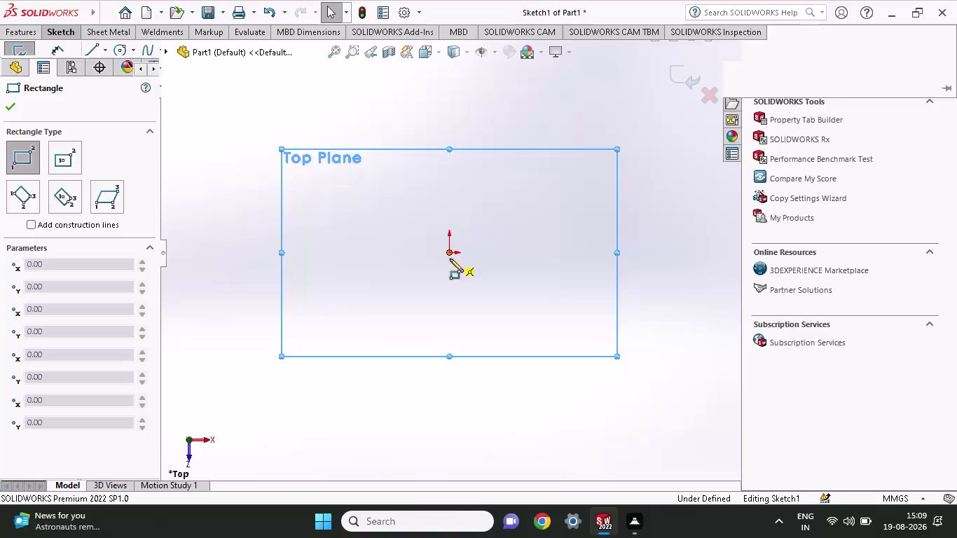
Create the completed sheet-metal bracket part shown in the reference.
Replace the stray corner rectangle with a tall center rectangle on the origin.
click(450, 254)
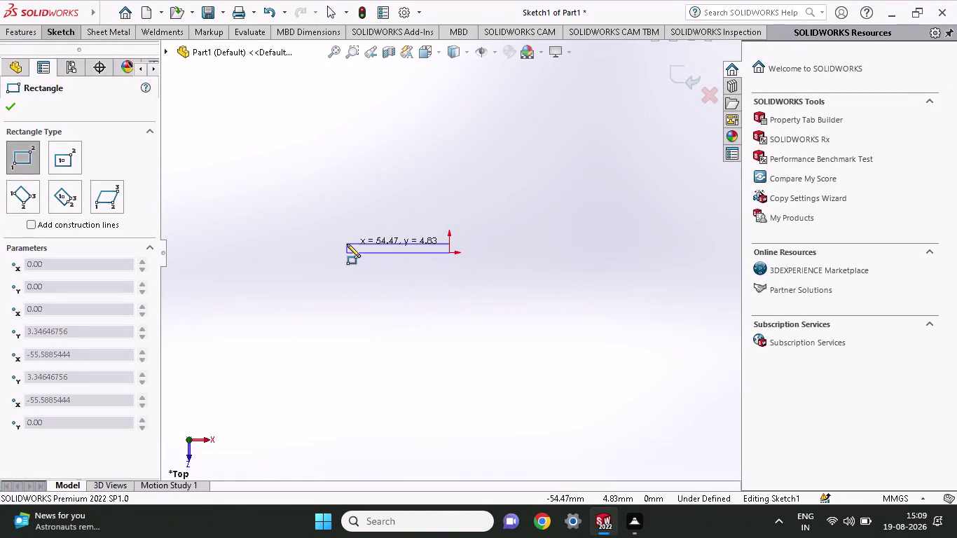
key(Escape)
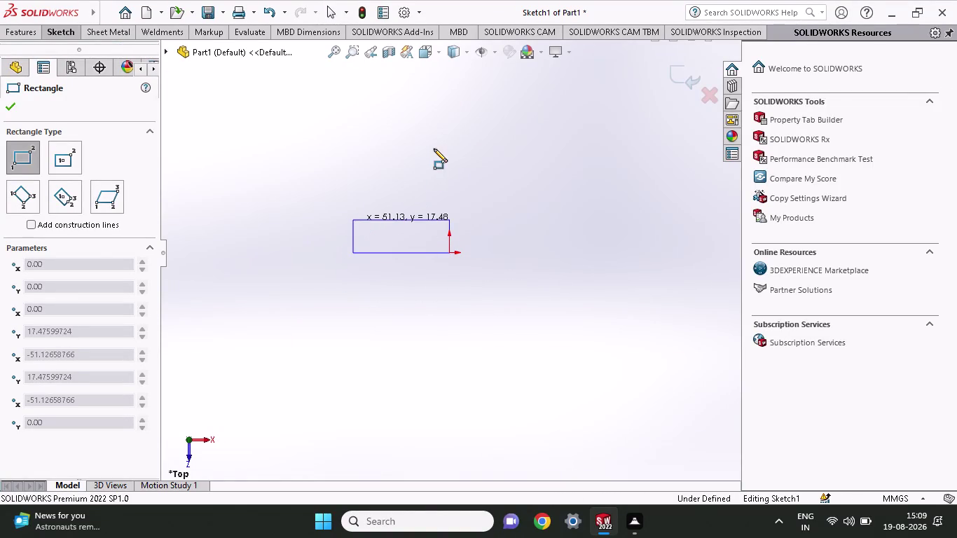
click(67, 34)
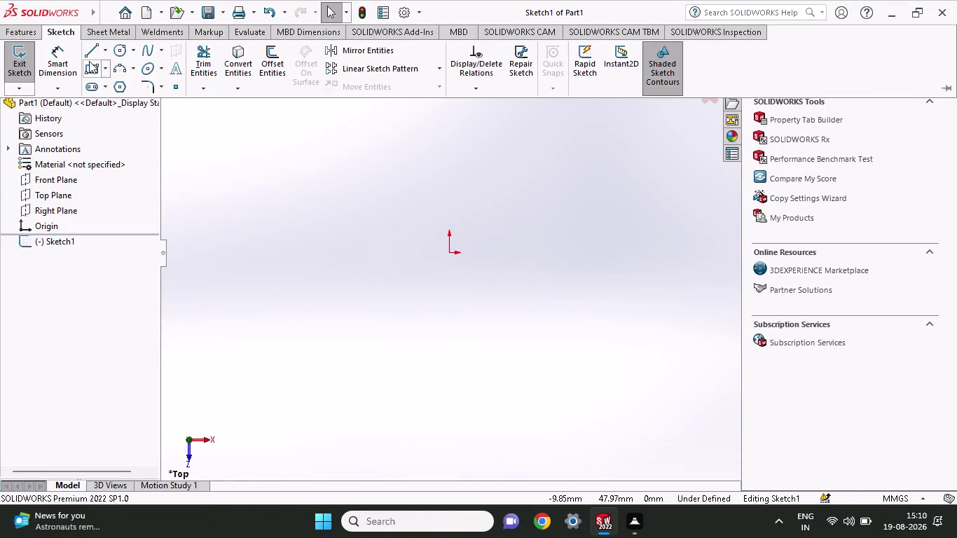
click(104, 74)
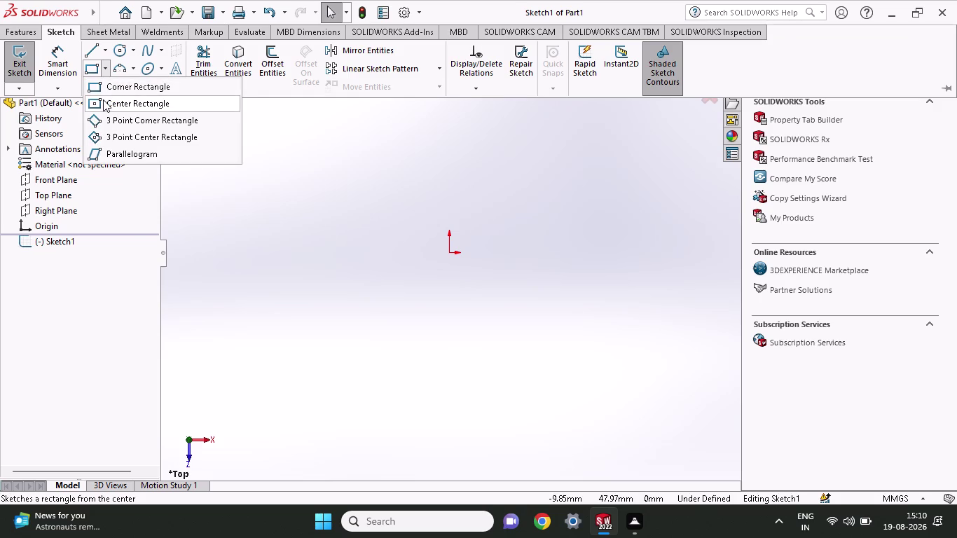
click(103, 100)
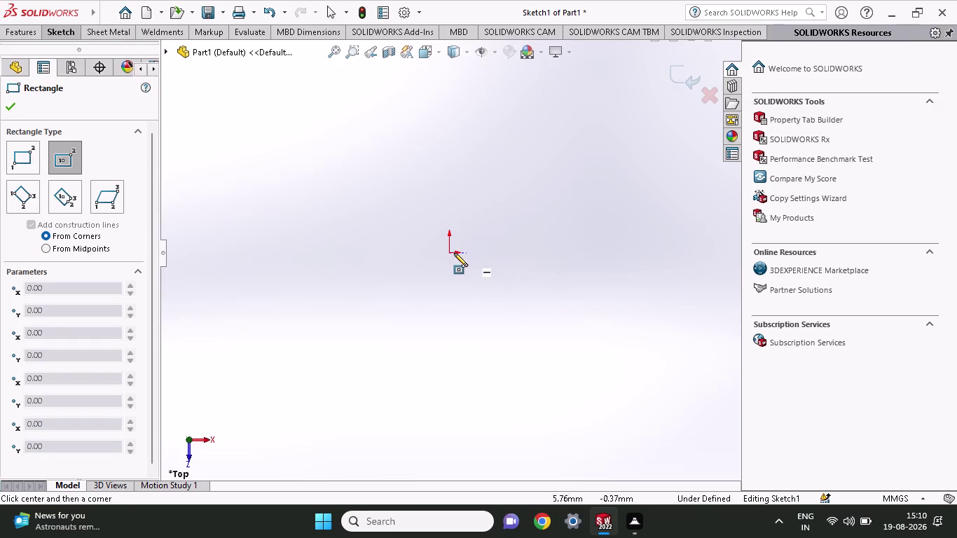
click(449, 252)
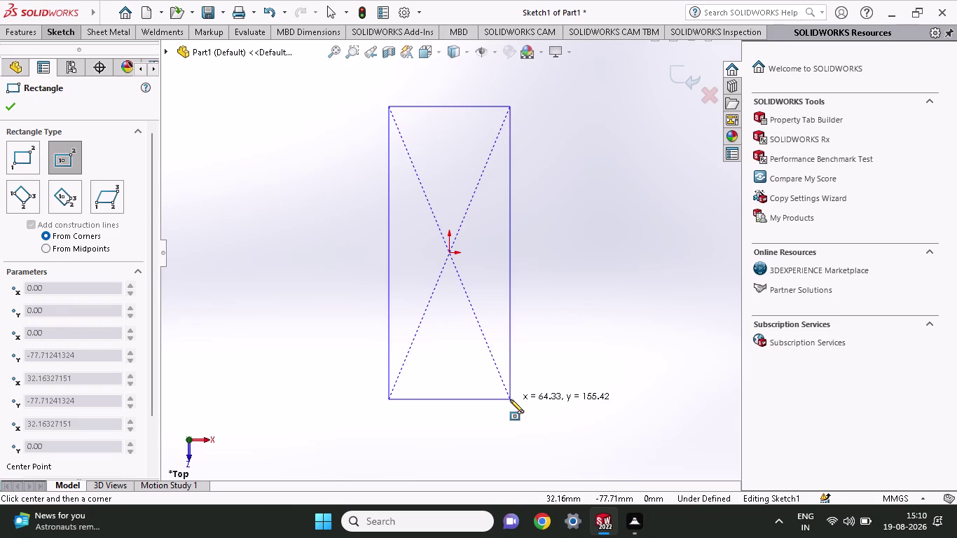
click(510, 399)
click(65, 35)
click(58, 77)
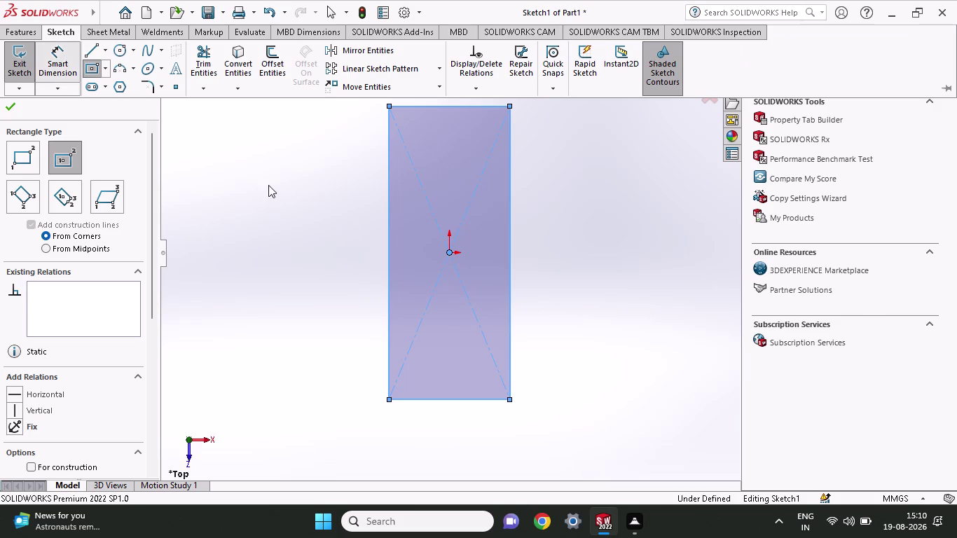
click(454, 396)
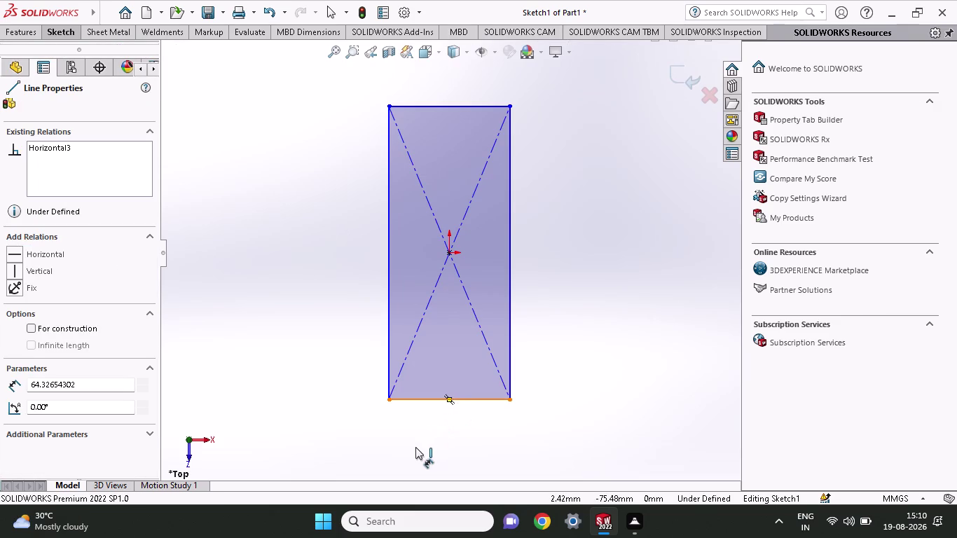
Dimension the rectangle's bottom edge to a 10.20 mm width.
click(326, 441)
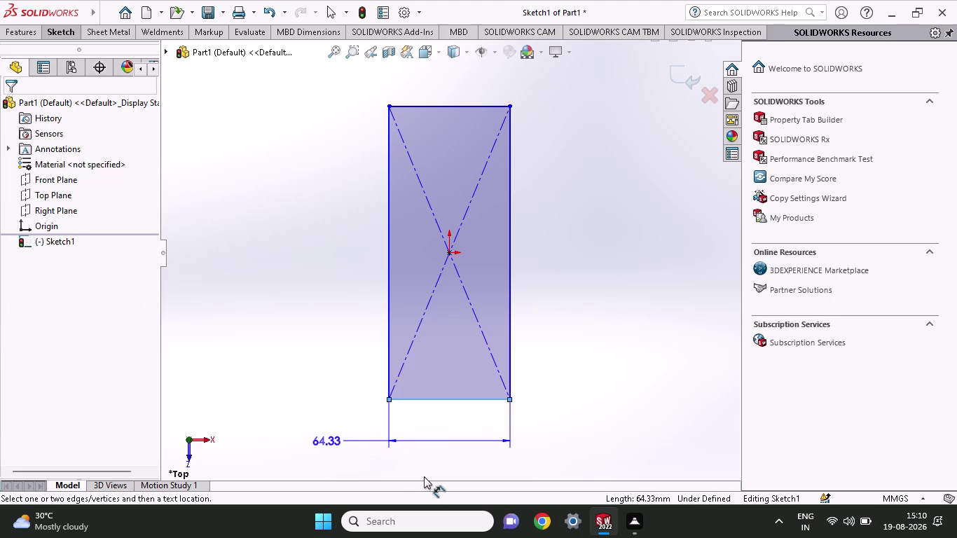
text(10)
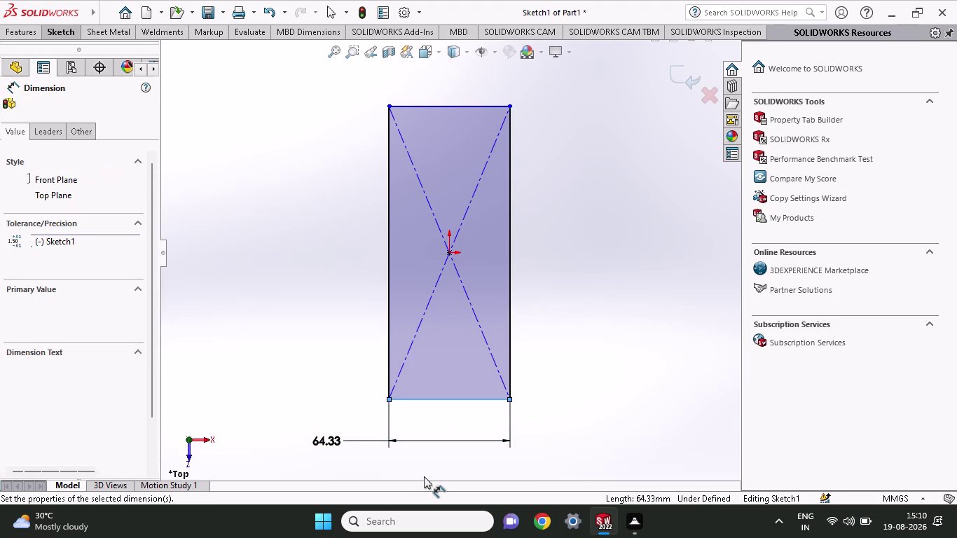
text(.)
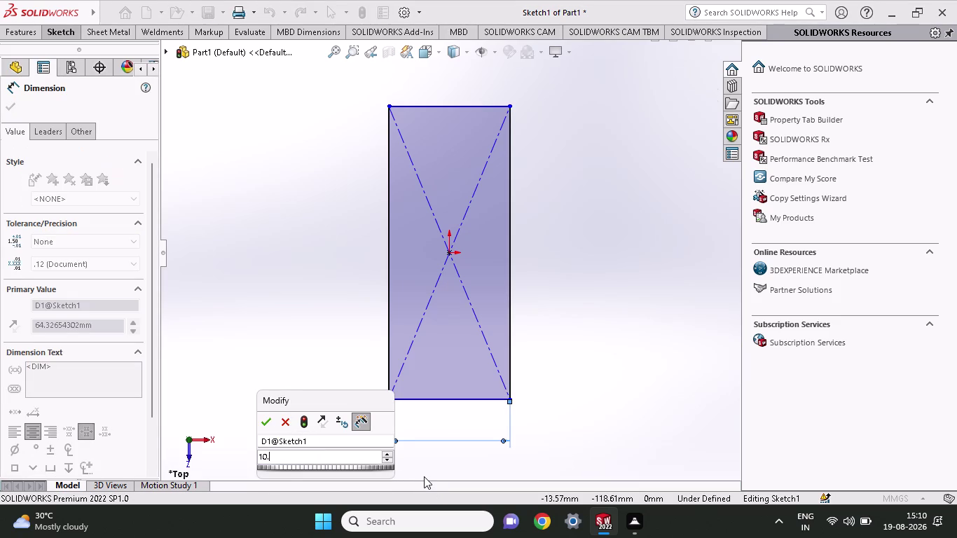
text(20)
key(Return)
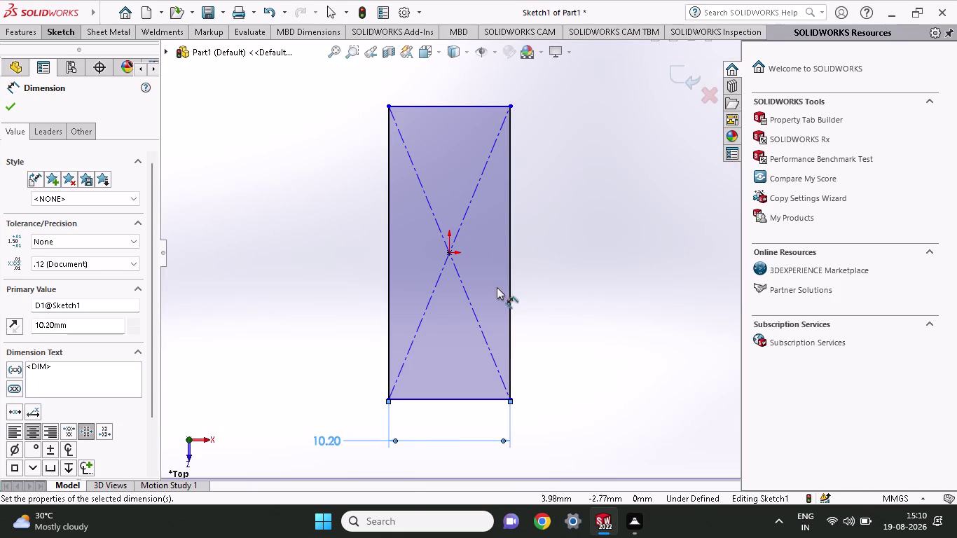
Dimension the right edge height as 3.35+21.65+1.92, giving 26.92 mm.
click(512, 288)
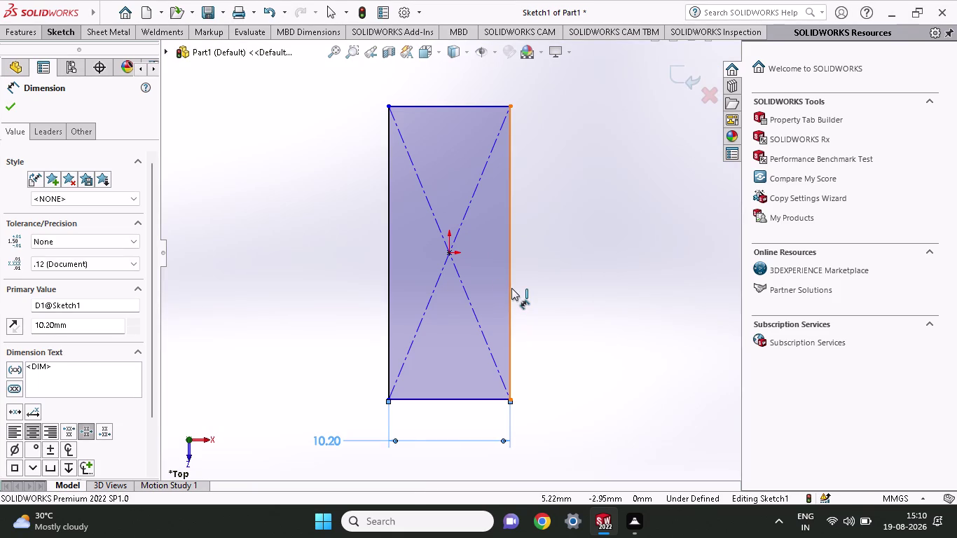
click(631, 299)
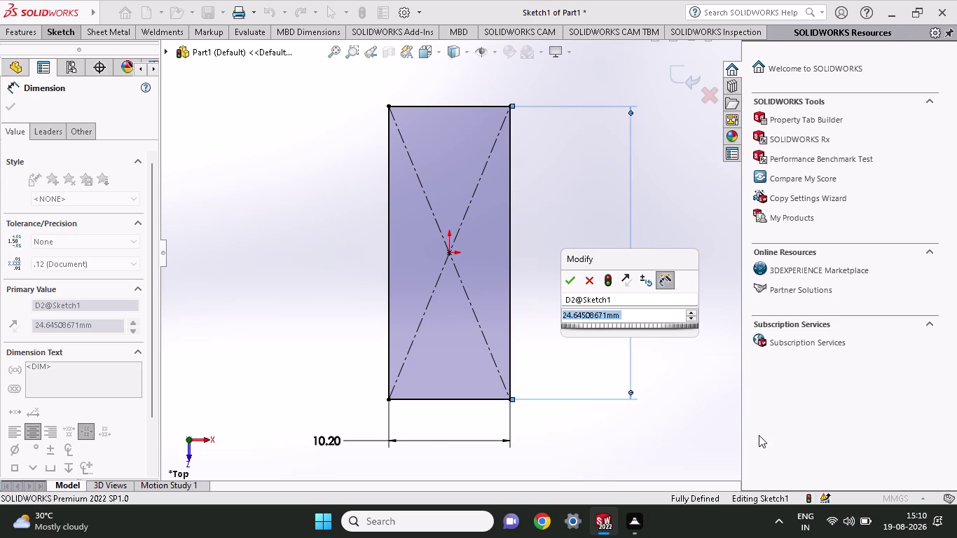
text(3.300)
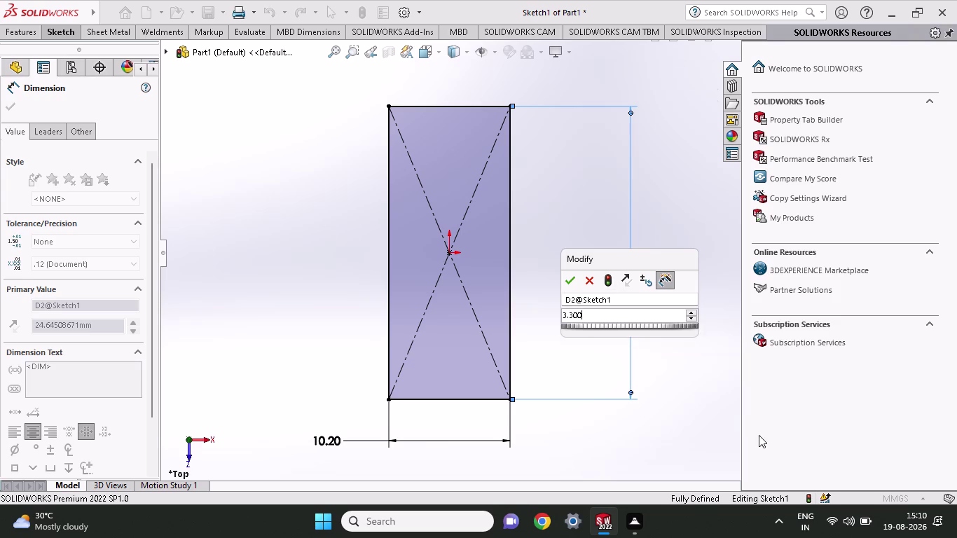
key(BackSpace)
key(BackSpace)
text(5)
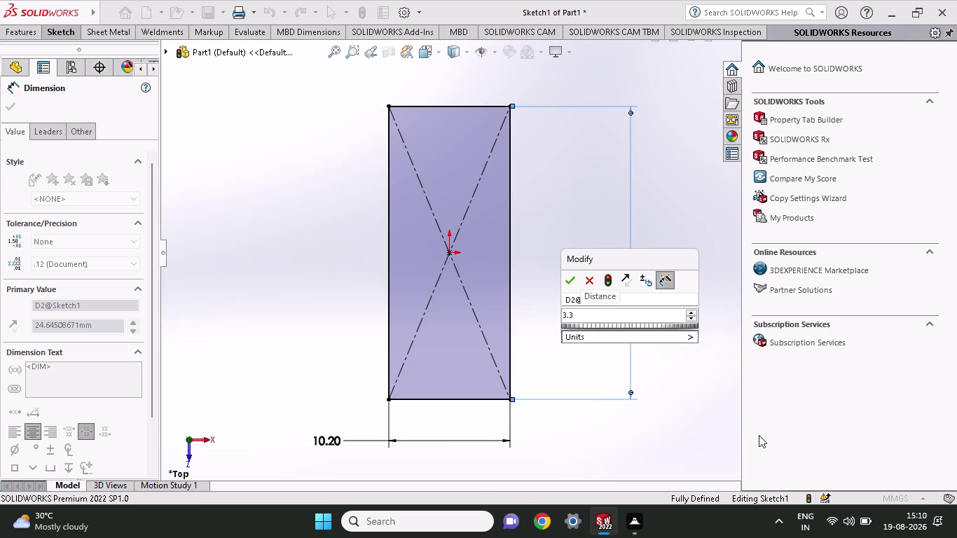
text(+)
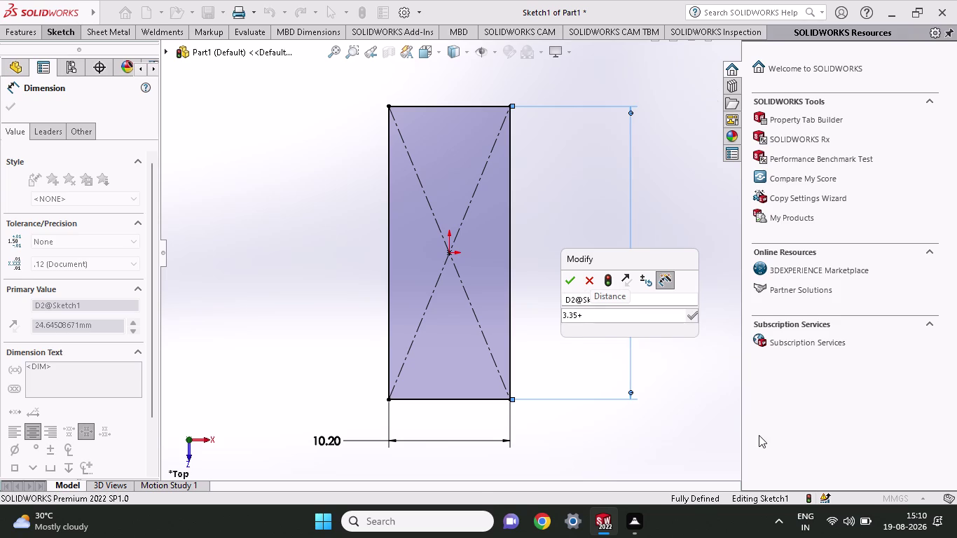
text(21.6)
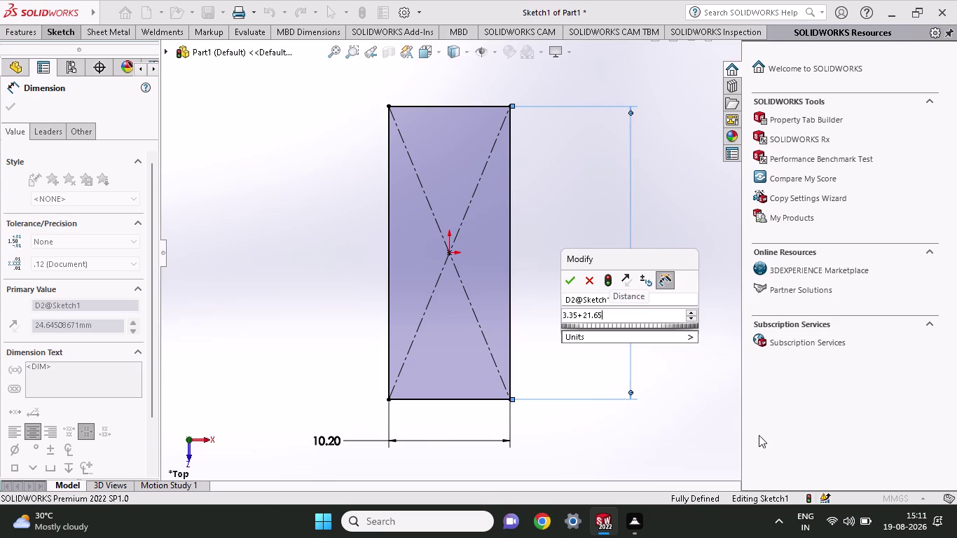
key(plus)
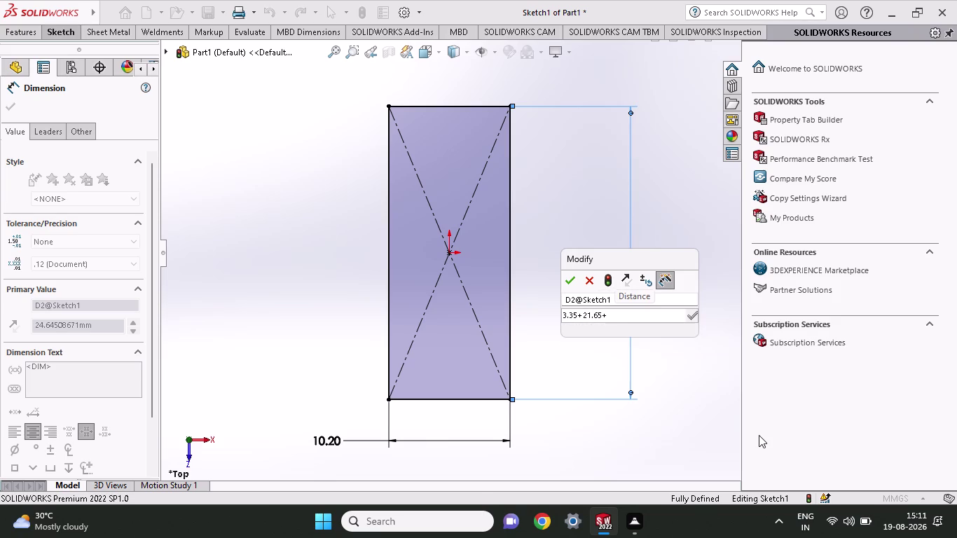
text(1.92)
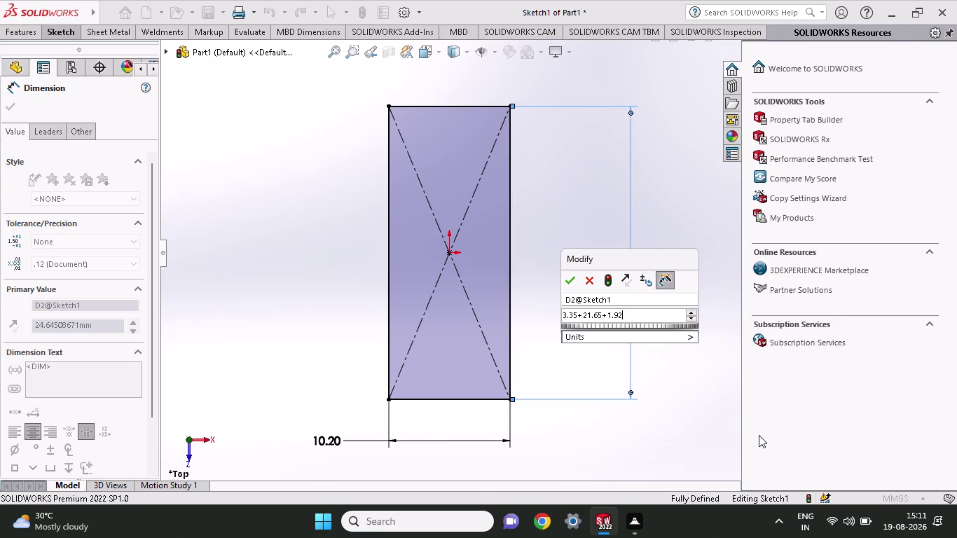
key(Return)
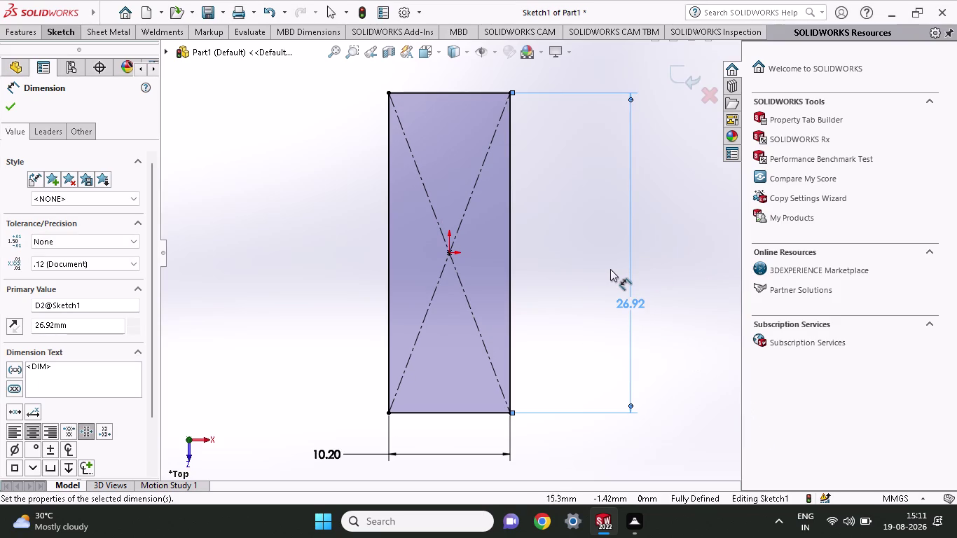
scroll(up, 3)
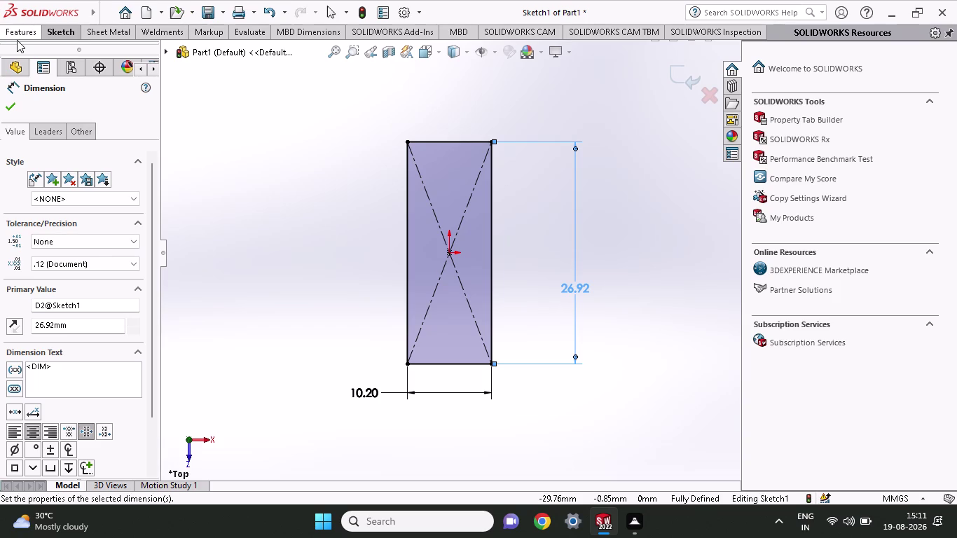
click(16, 31)
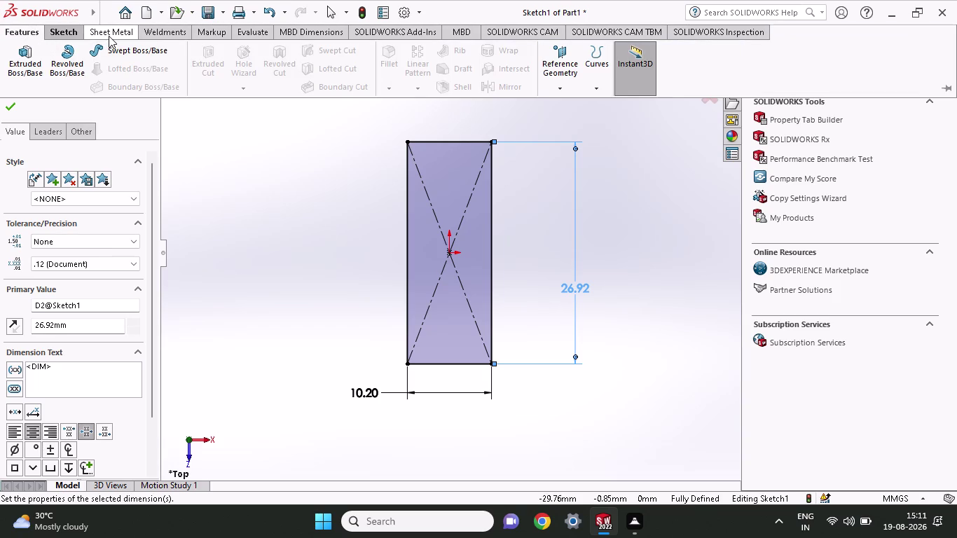
Create a 0.90 mm thick base flange plate from the rectangle sketch.
click(108, 36)
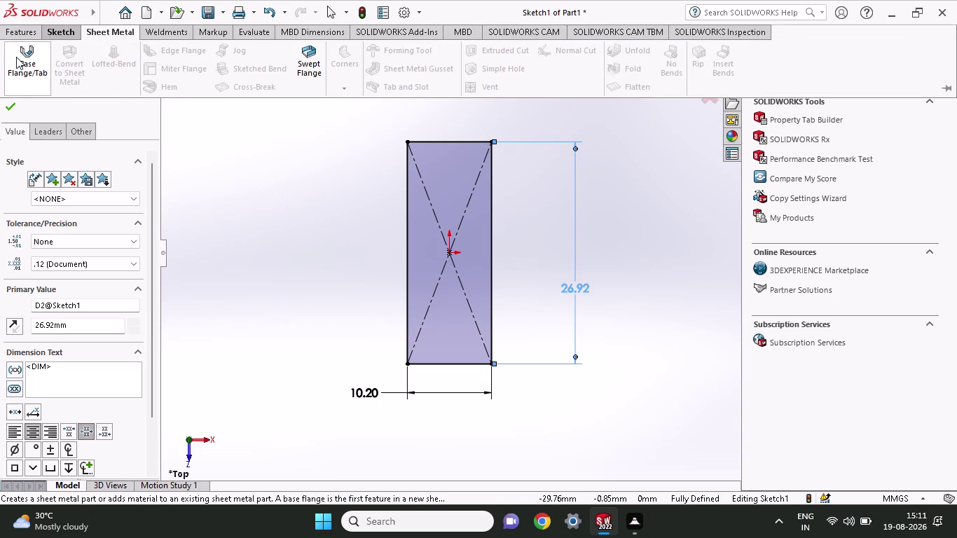
click(16, 56)
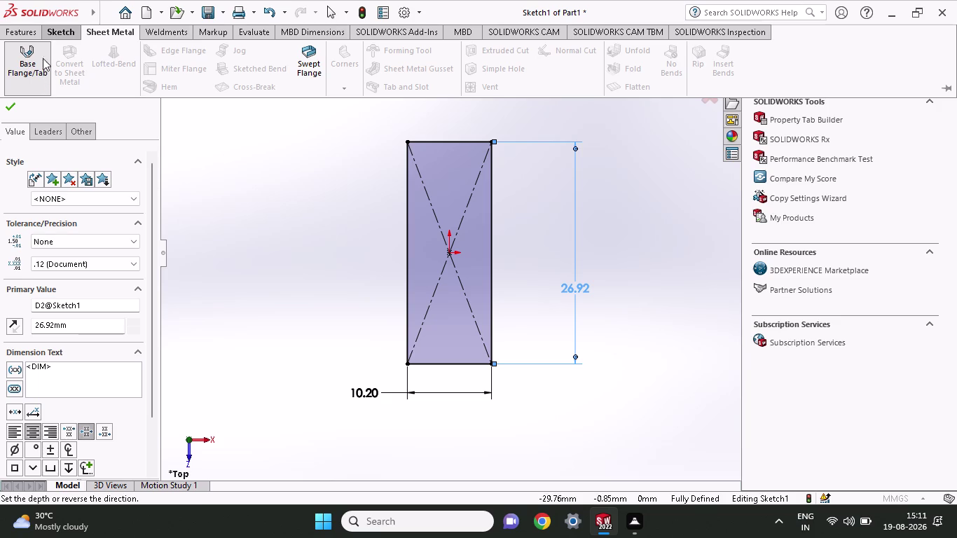
click(29, 54)
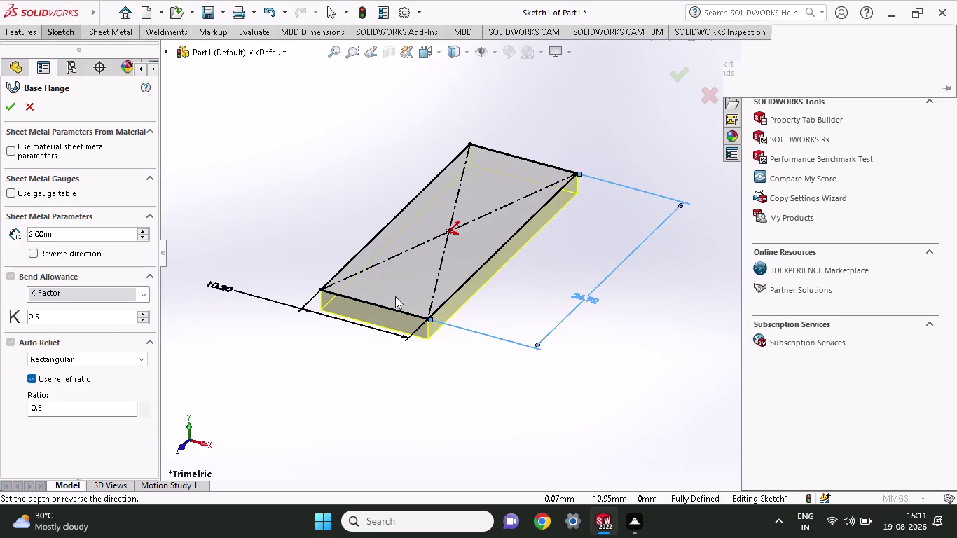
drag(78, 234, 19, 246)
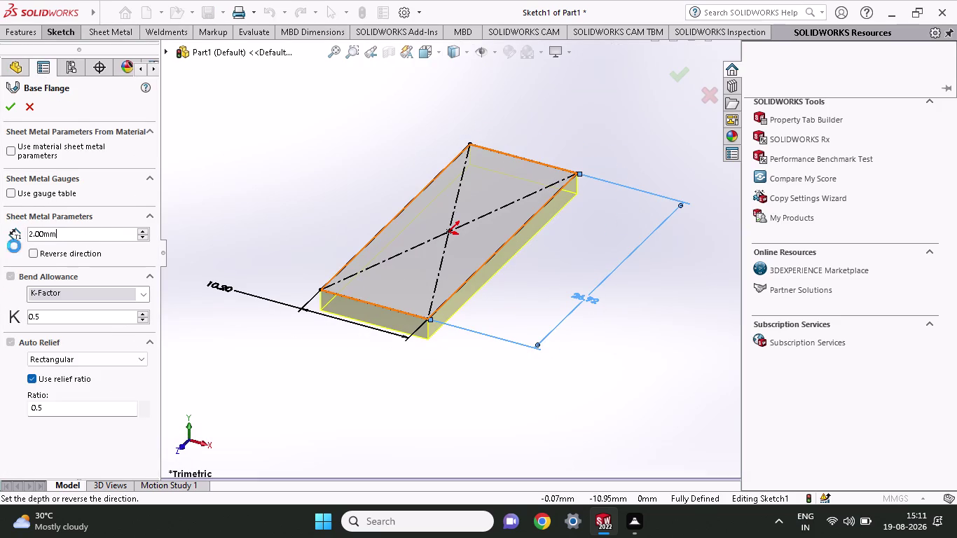
drag(19, 246, 0, 244)
text(0.)
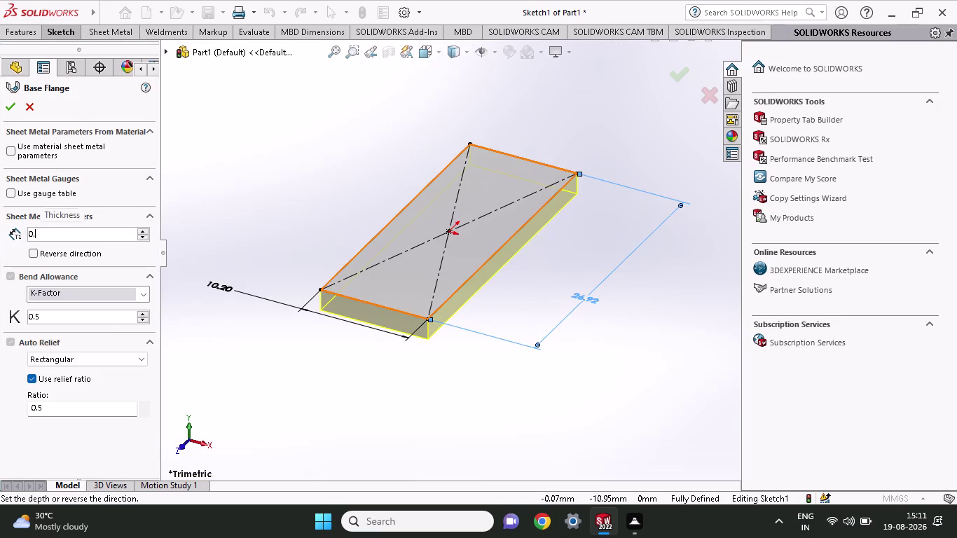
text(90)
key(Return)
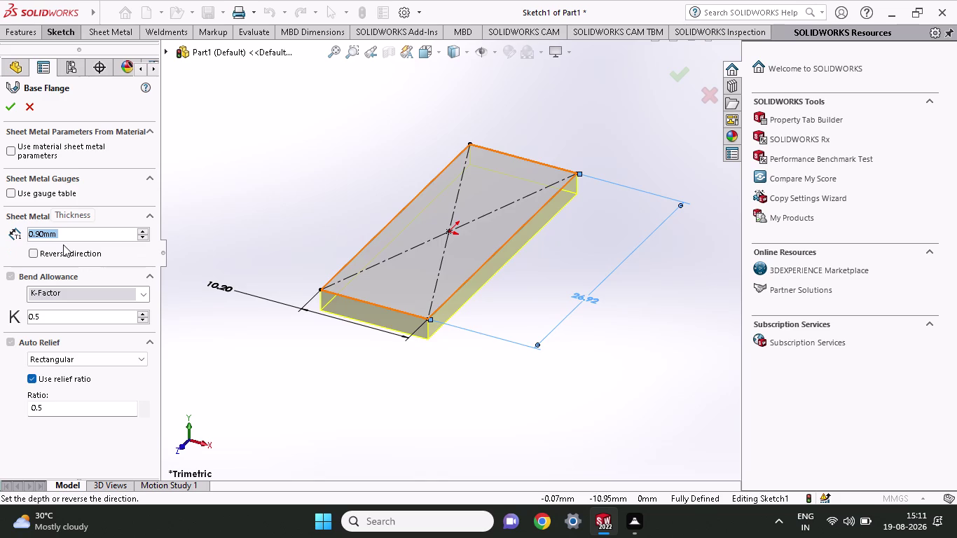
click(4, 99)
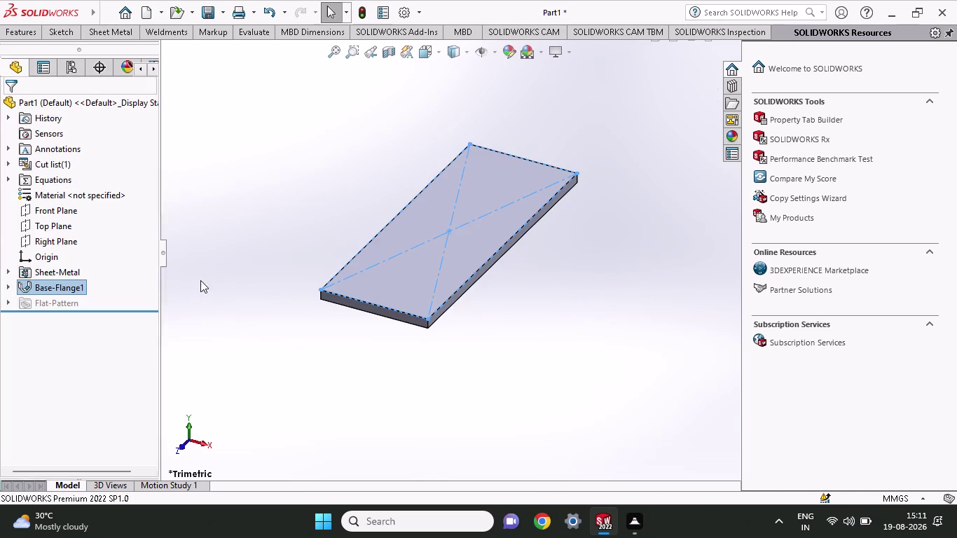
click(93, 35)
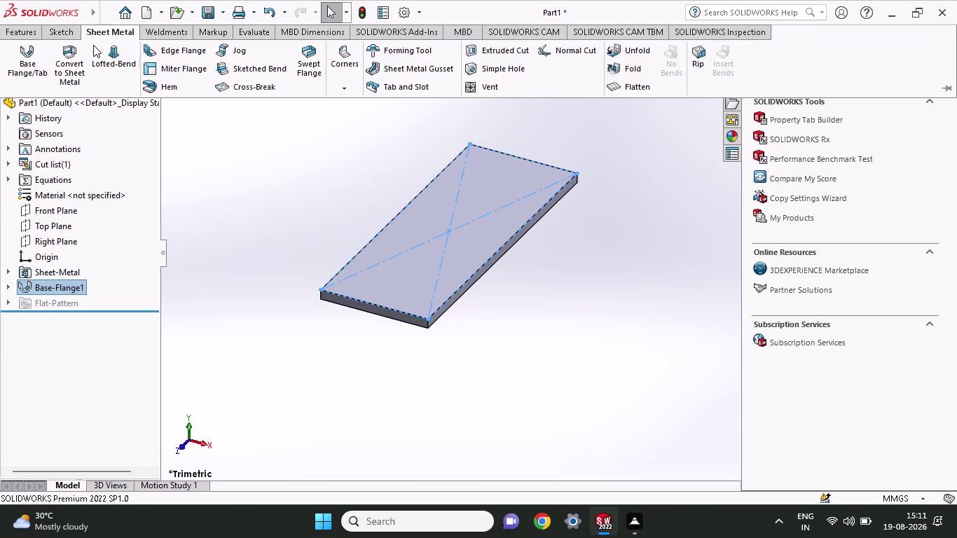
Start an edge flange on the plate's short end edge.
click(143, 52)
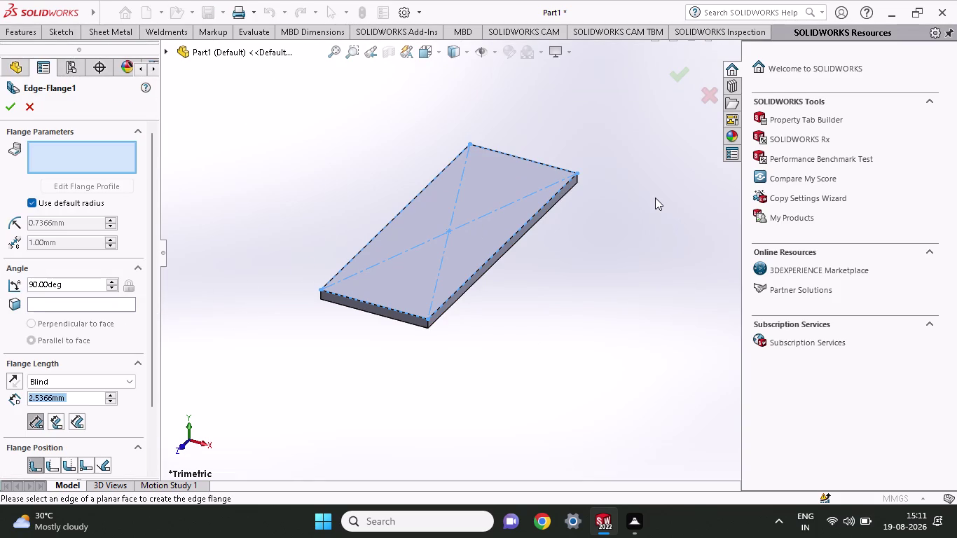
middle_drag(649, 189, 497, 284)
scroll(up, 3)
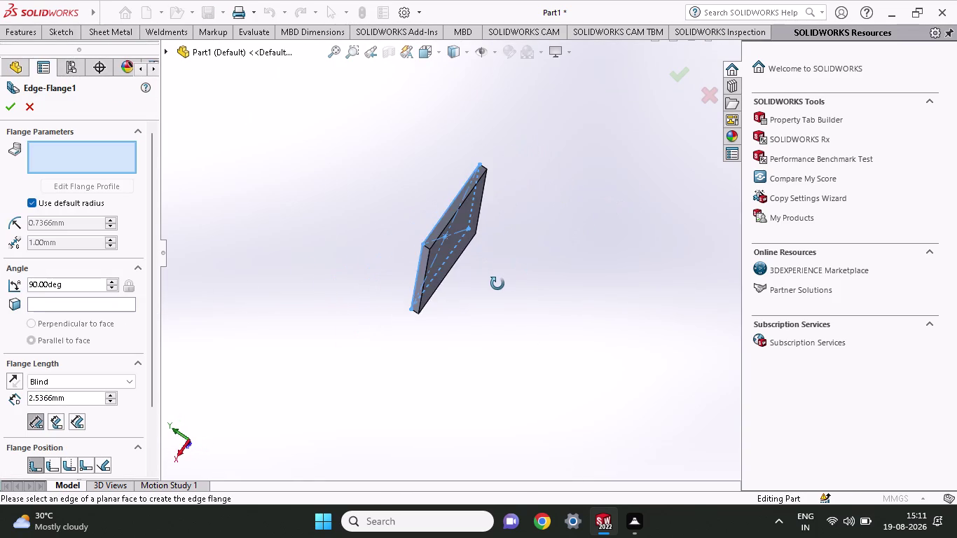
middle_drag(497, 284, 523, 309)
click(496, 250)
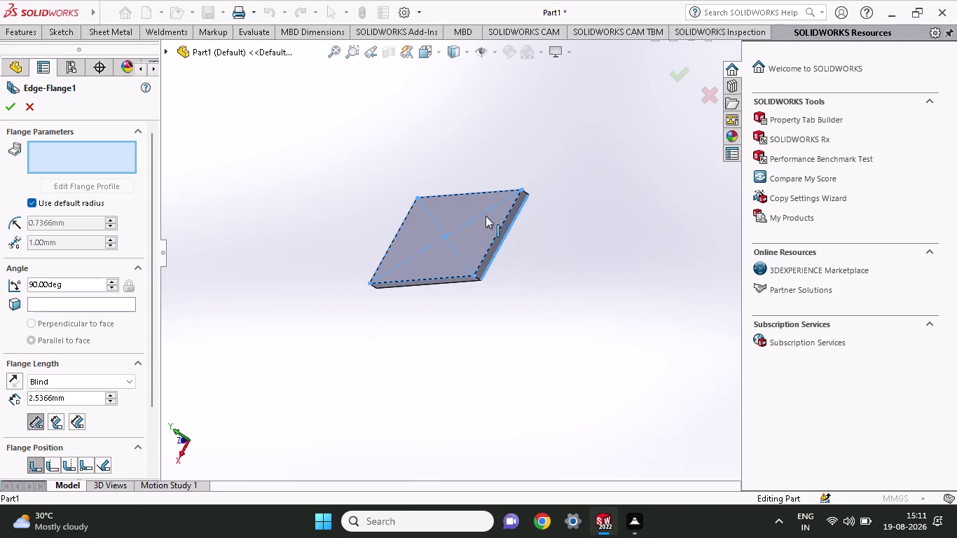
middle_drag(546, 274, 566, 243)
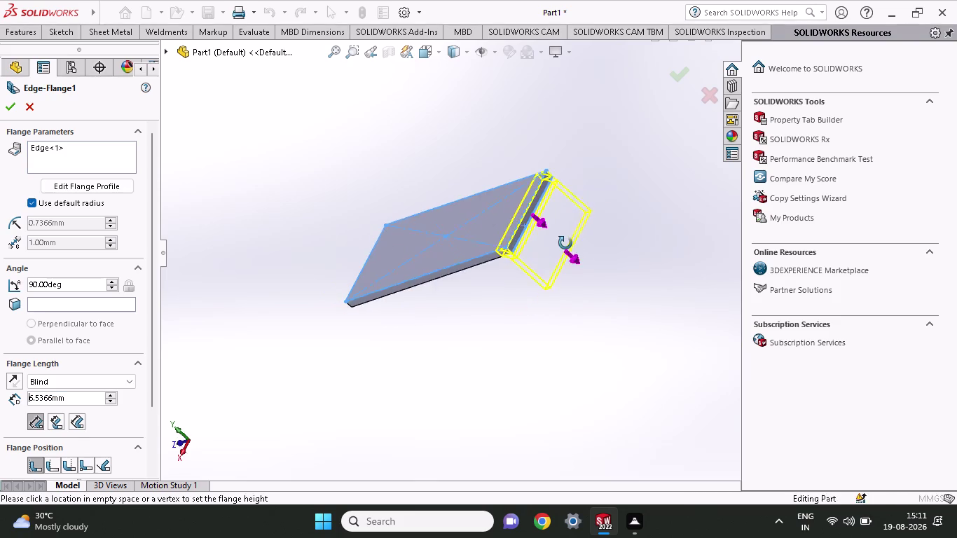
middle_drag(565, 244, 571, 222)
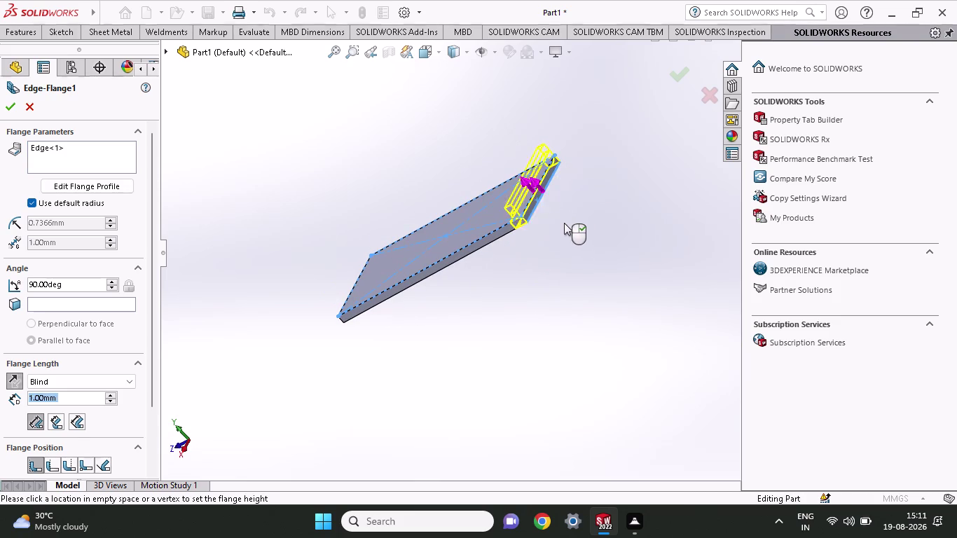
Set the flange length to 10.92 mm and create the bent-up flange.
click(491, 150)
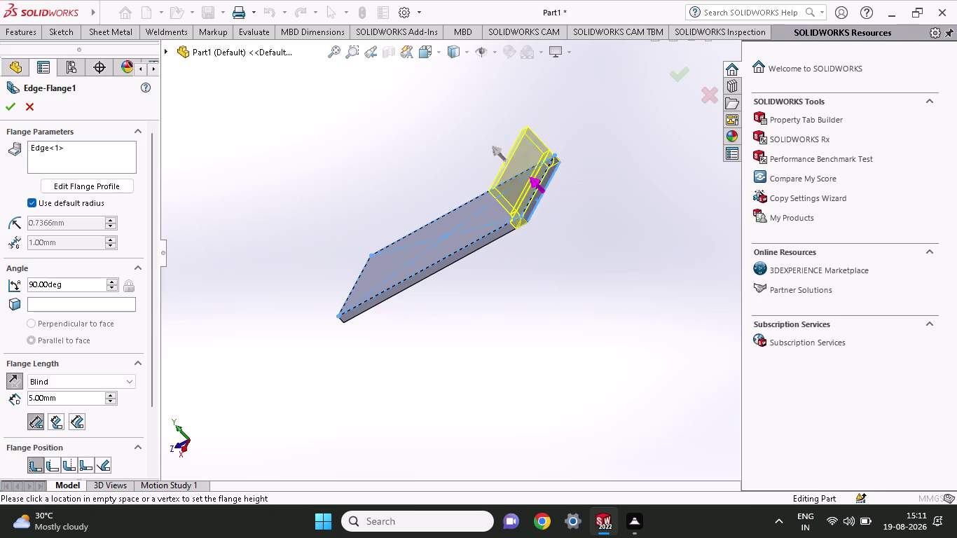
drag(77, 400, 0, 400)
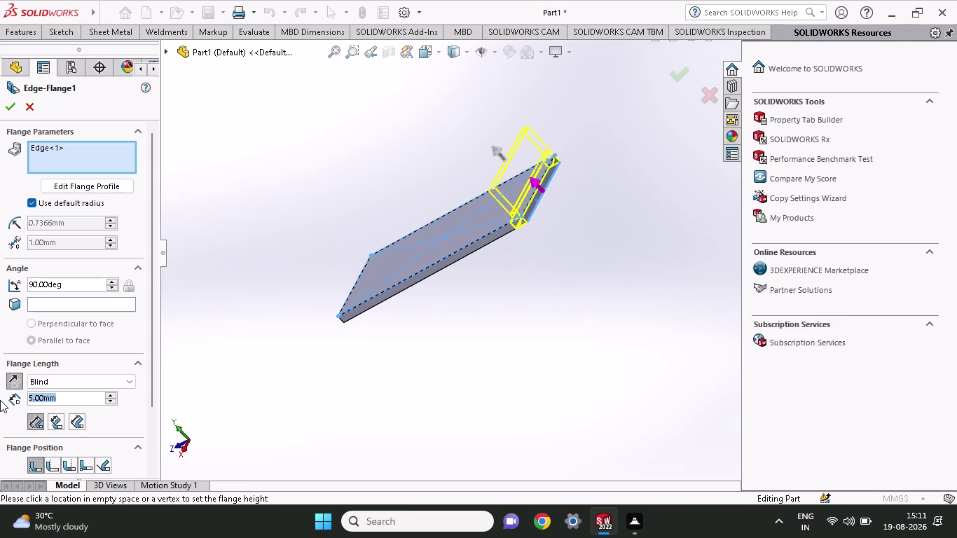
text(10)
text(.)
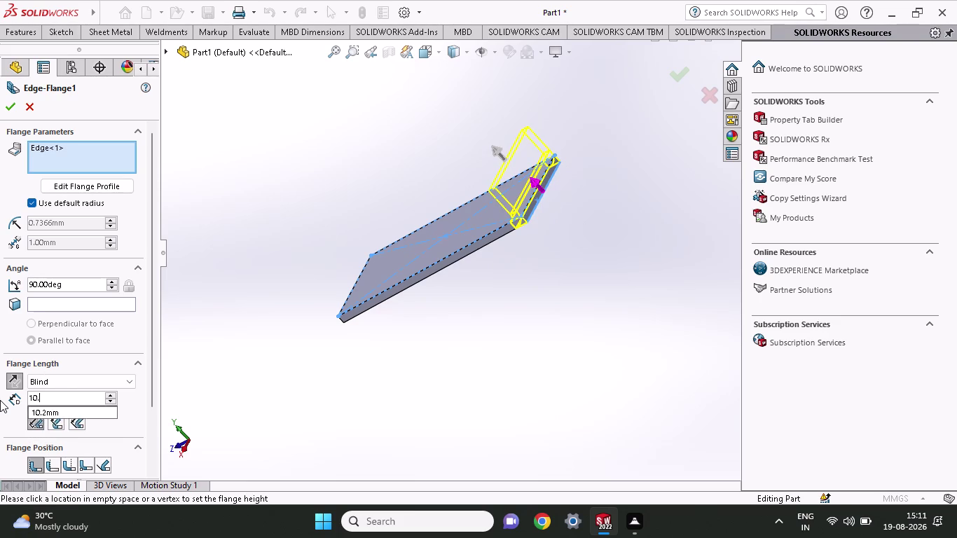
text(92)
key(Return)
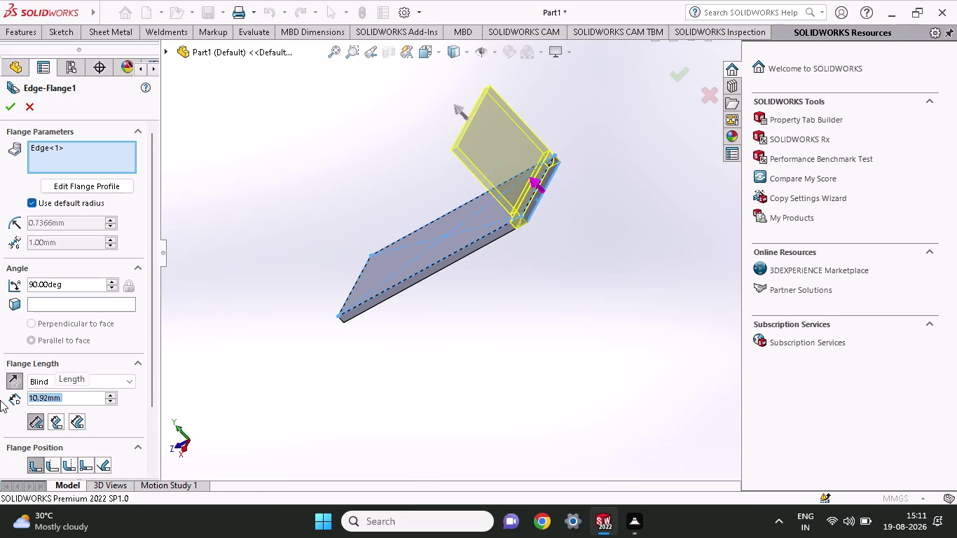
click(10, 101)
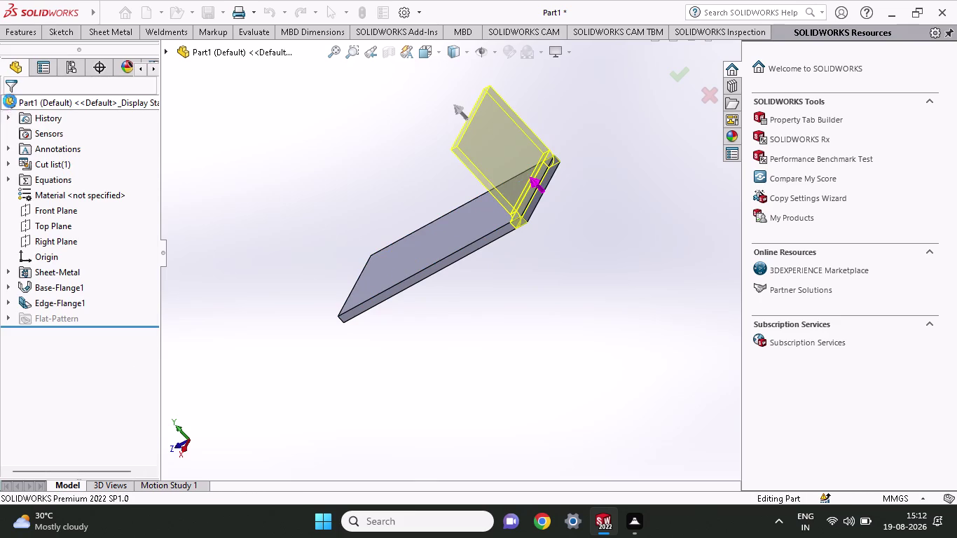
middle_drag(319, 376, 379, 324)
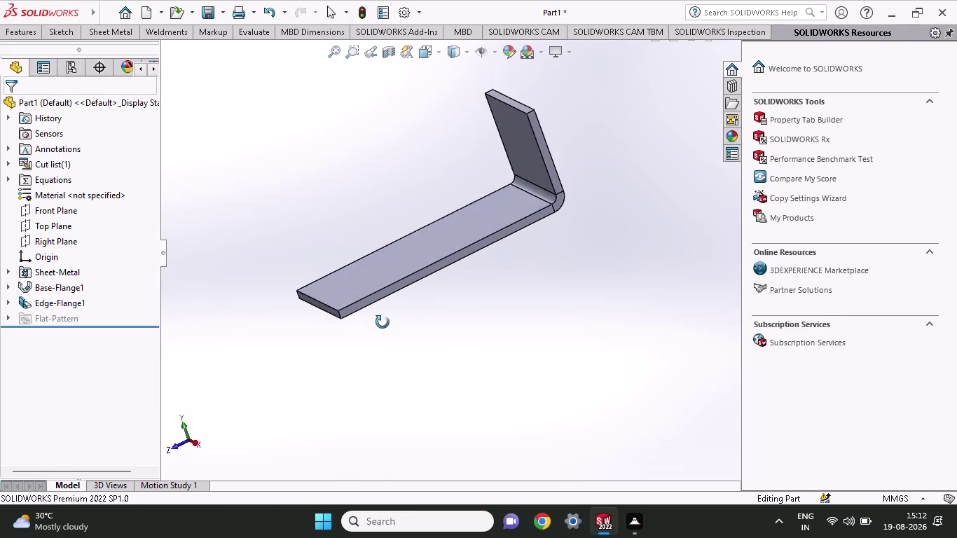
middle_drag(380, 324, 509, 352)
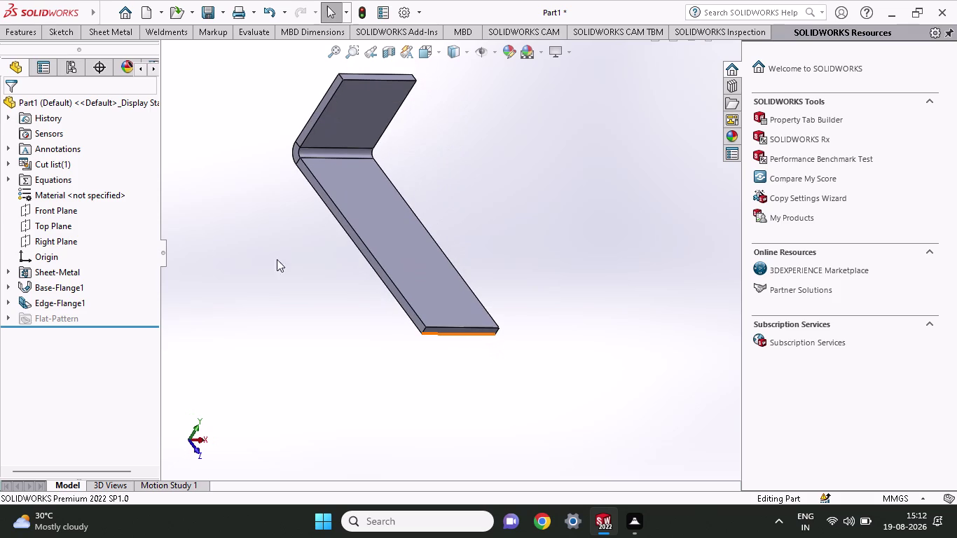
click(112, 34)
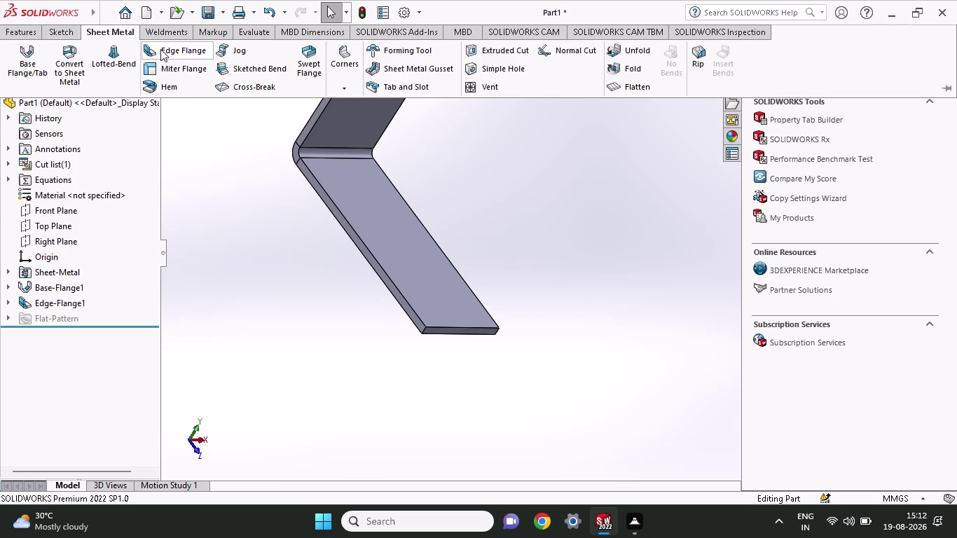
click(160, 49)
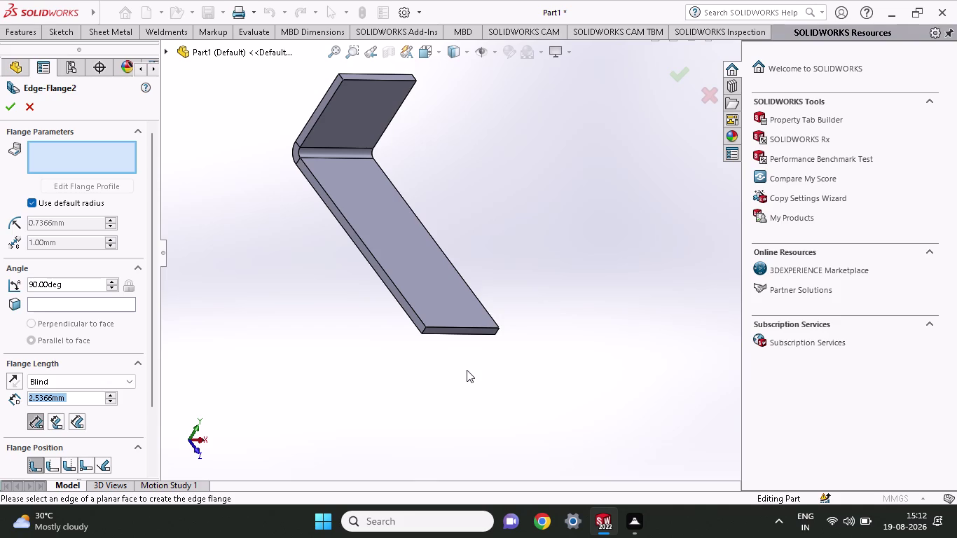
click(459, 328)
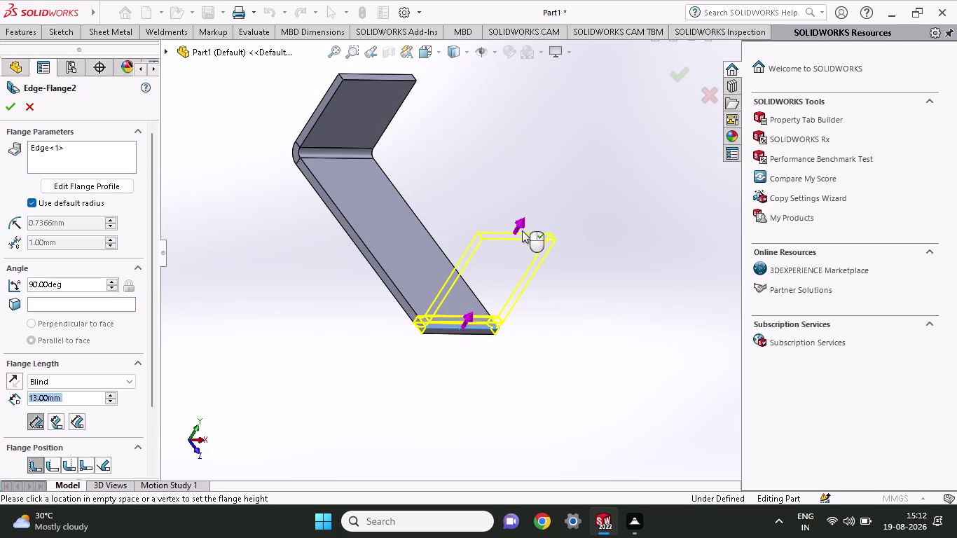
key(Escape)
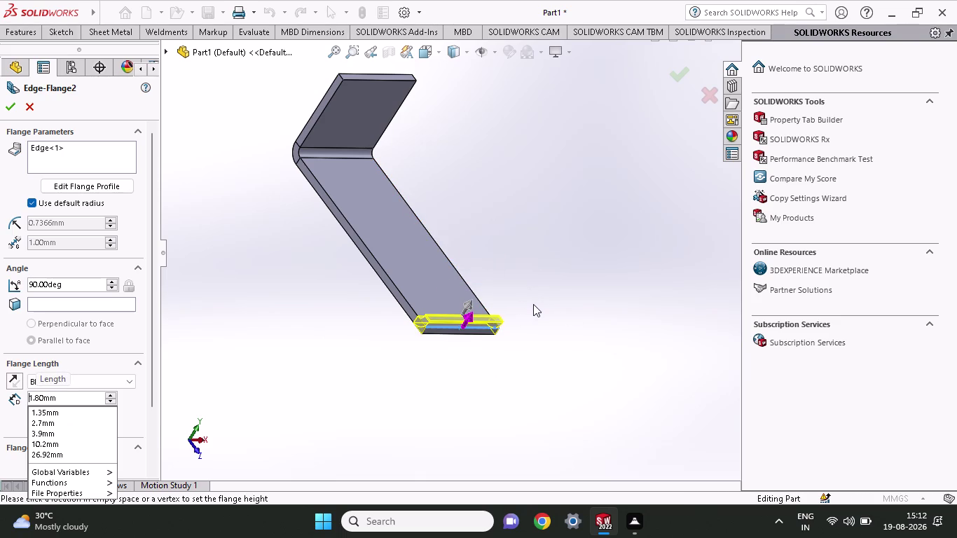
key(Escape)
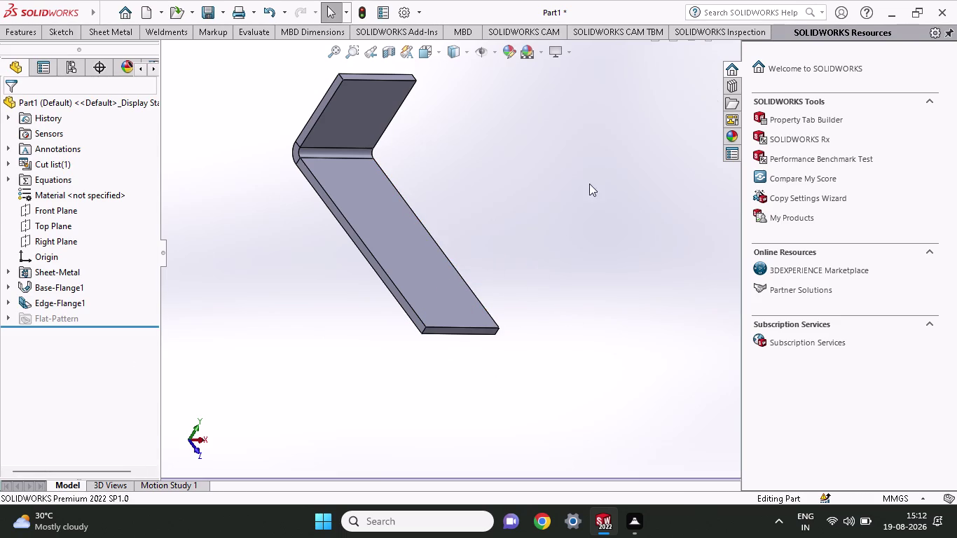
Start a new sketch on the base plate's end face.
scroll(down, 3)
middle_drag(507, 345, 469, 256)
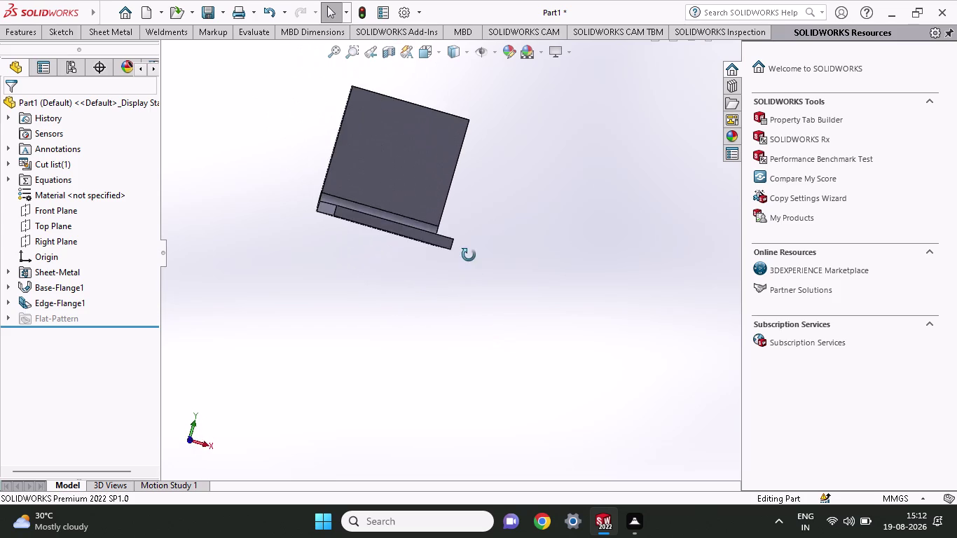
middle_drag(469, 256, 469, 255)
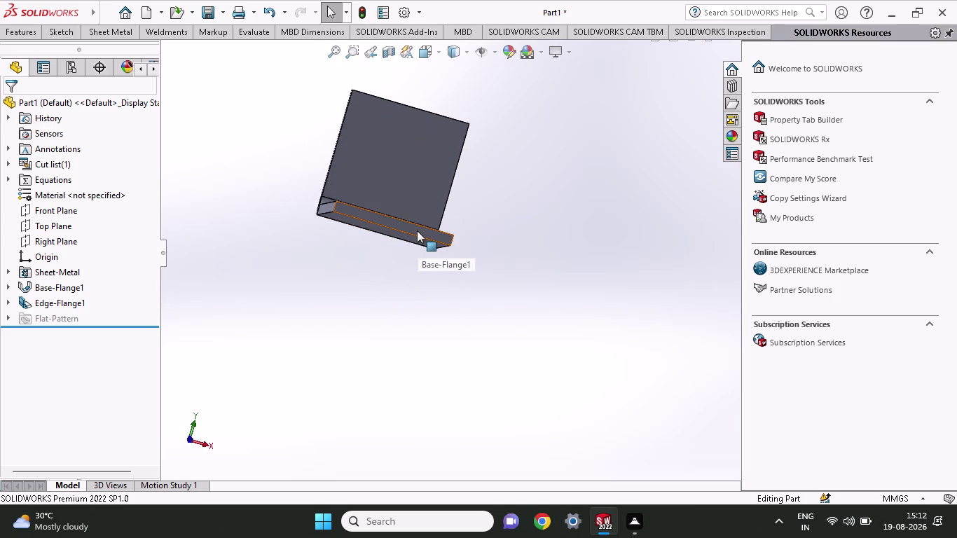
click(417, 230)
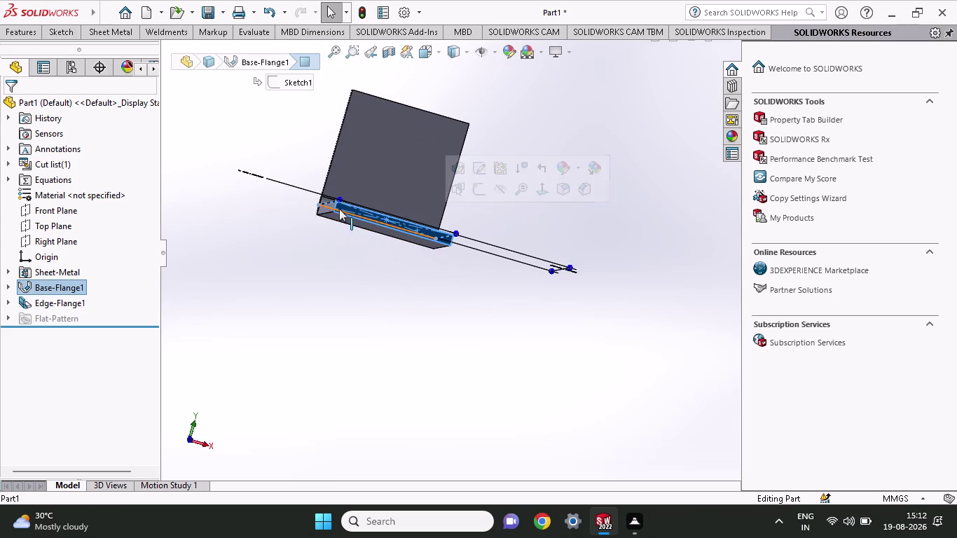
click(55, 28)
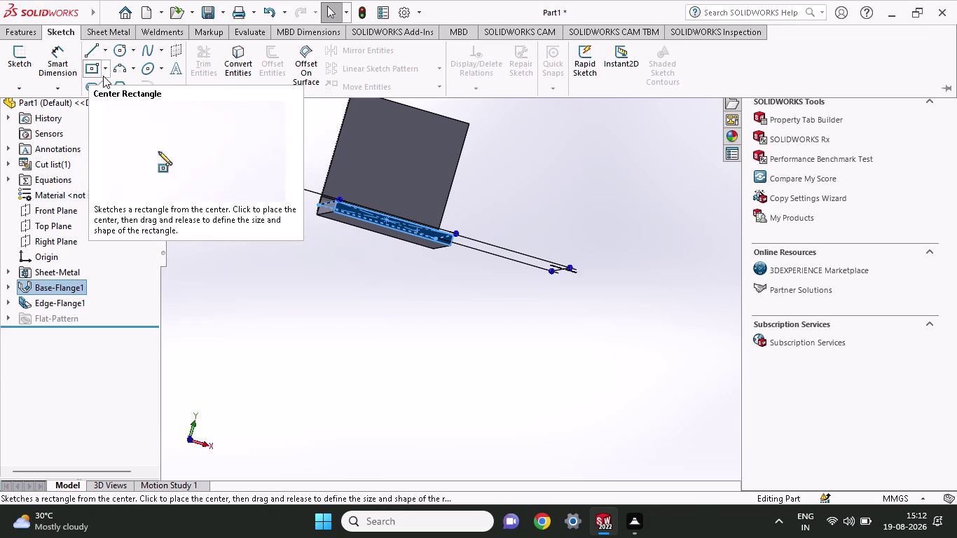
Draw a thin corner rectangle spanning the free end of the plate.
click(103, 76)
click(110, 86)
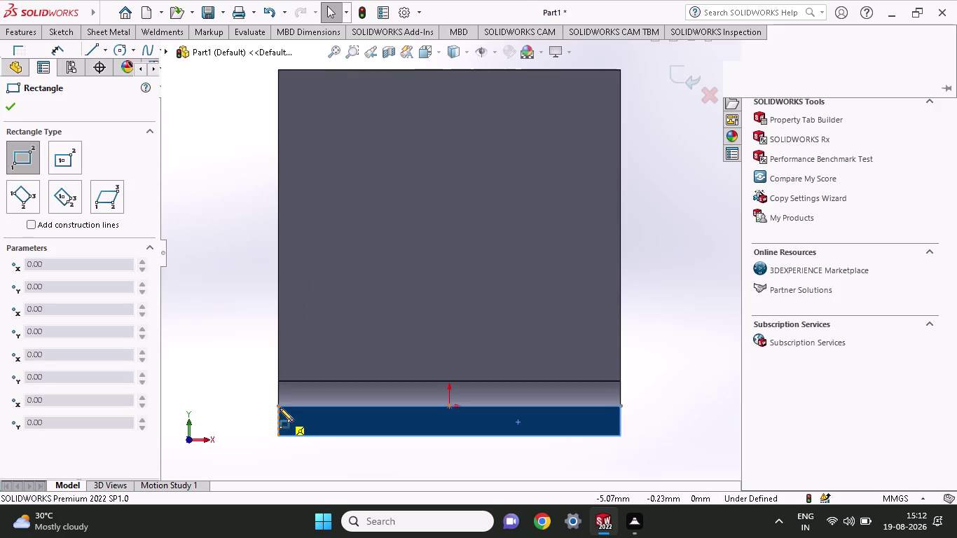
click(279, 407)
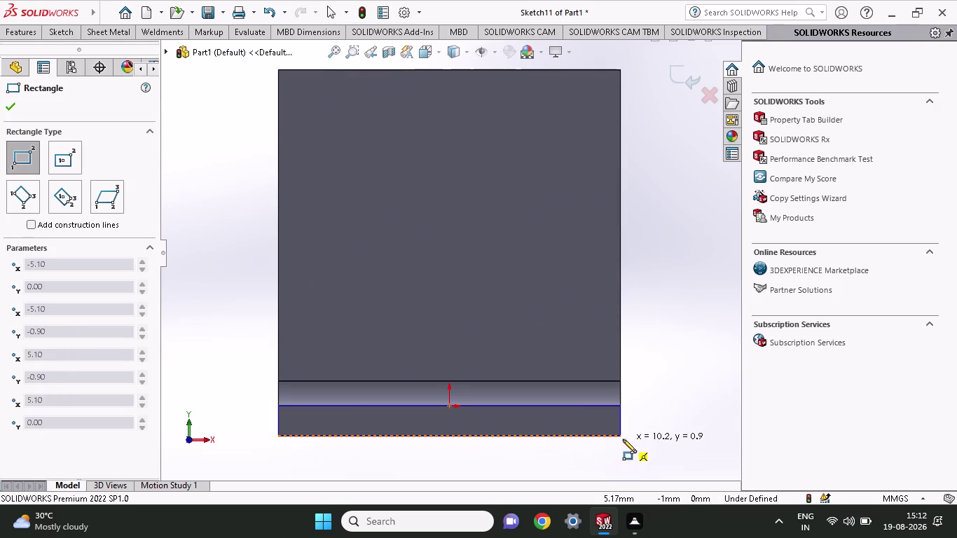
click(623, 439)
middle_drag(631, 440, 654, 441)
scroll(up, 3)
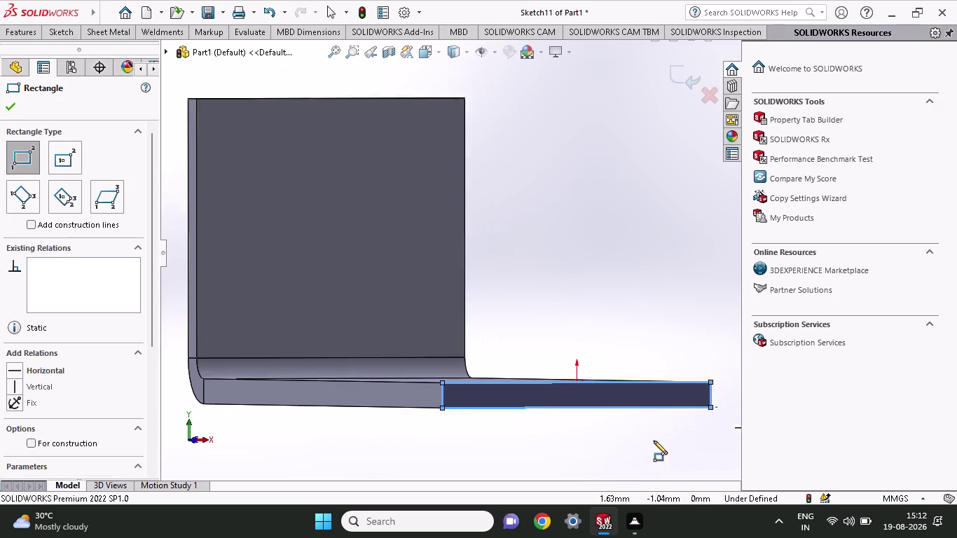
scroll(up, 3)
scroll(up, 3)
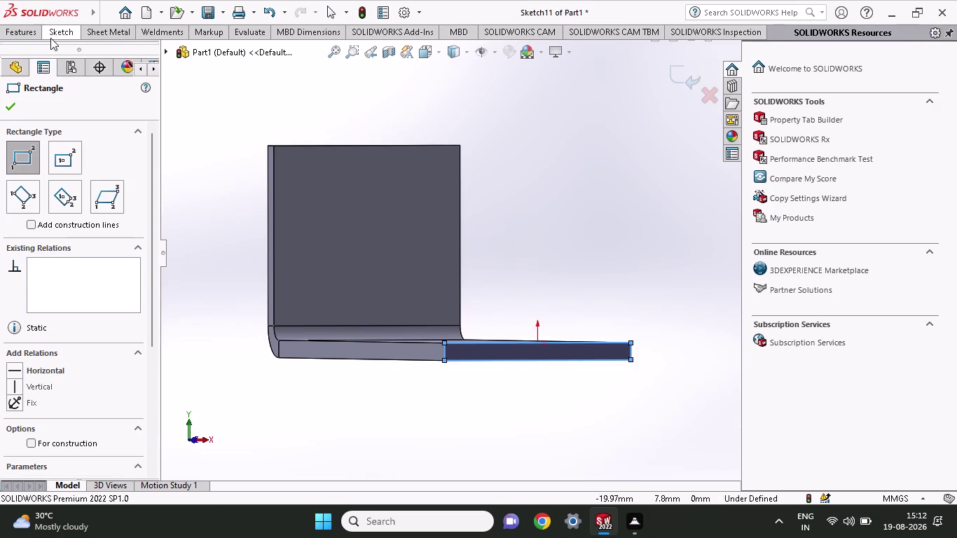
click(115, 37)
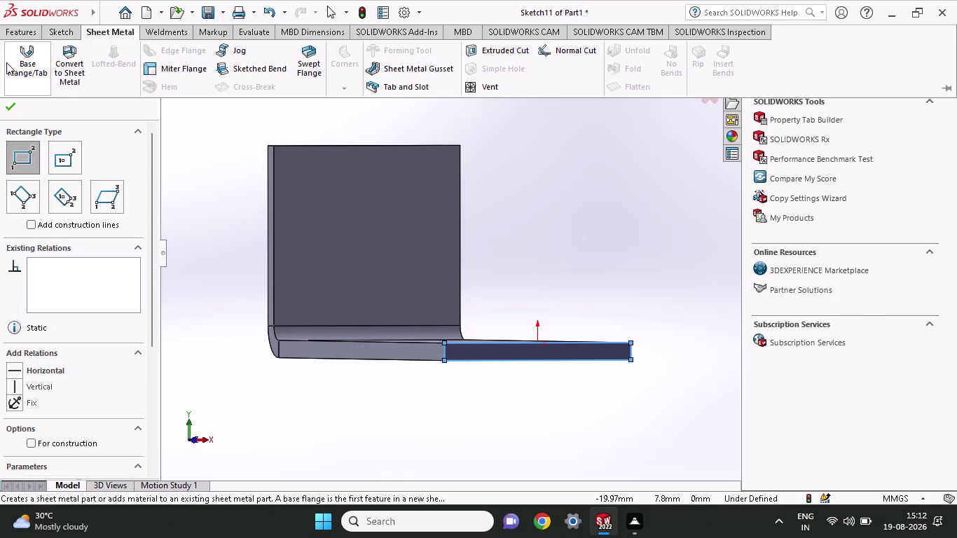
Start a base flange/tab from the rectangle with reversed direction and thickness override.
click(7, 63)
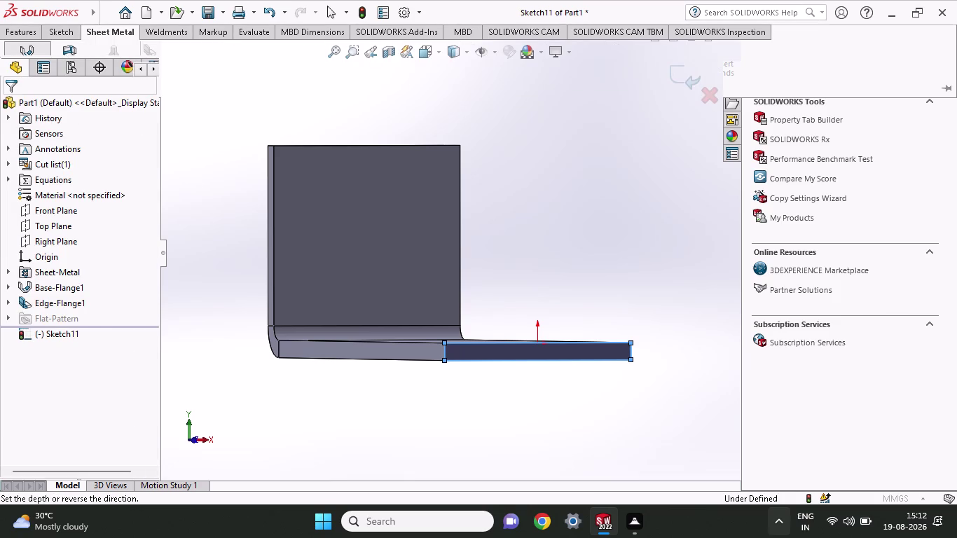
scroll(up, 3)
middle_drag(620, 394, 634, 417)
scroll(up, 3)
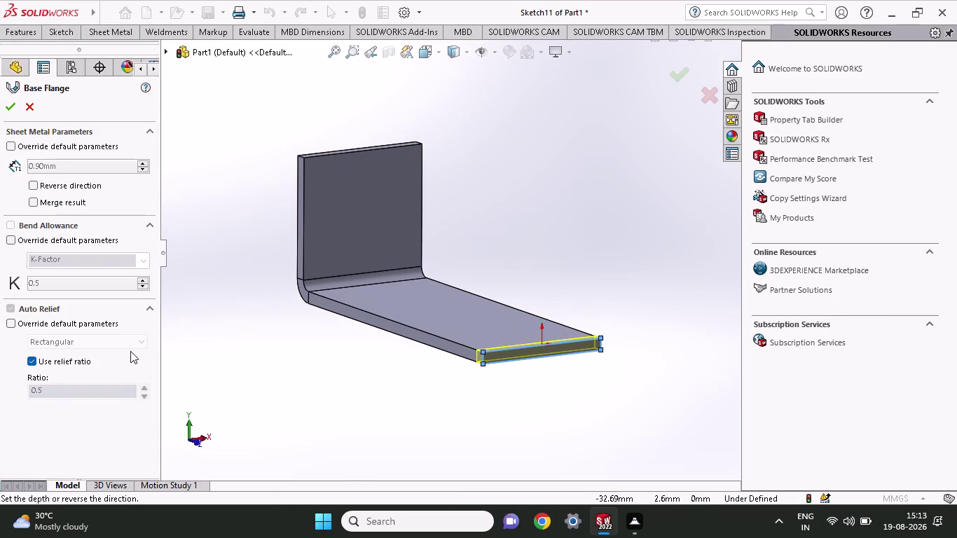
click(29, 186)
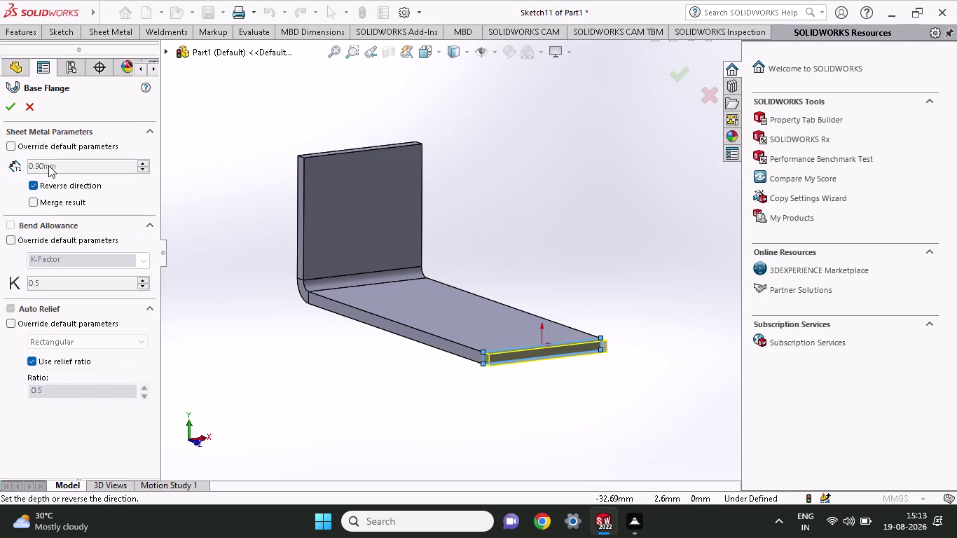
click(8, 146)
drag(72, 166, 0, 171)
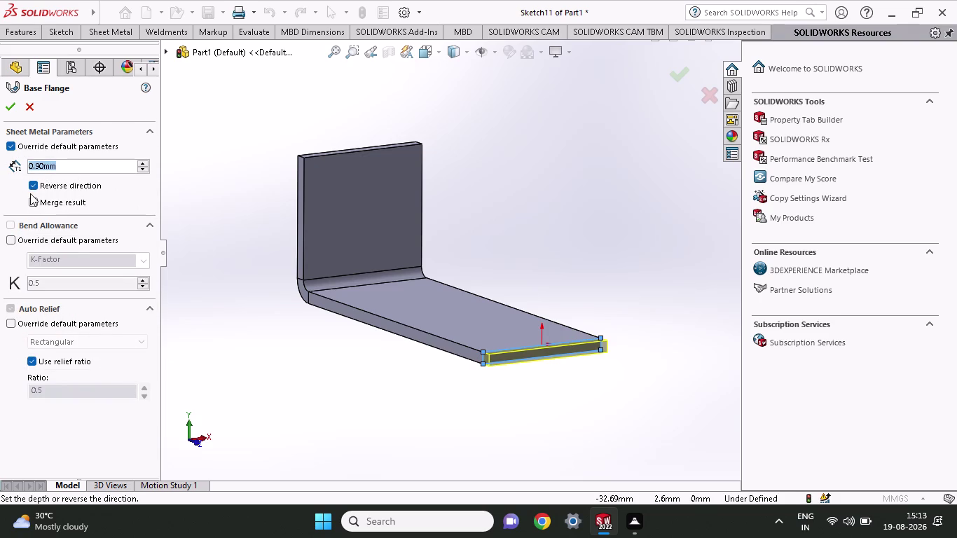
click(34, 199)
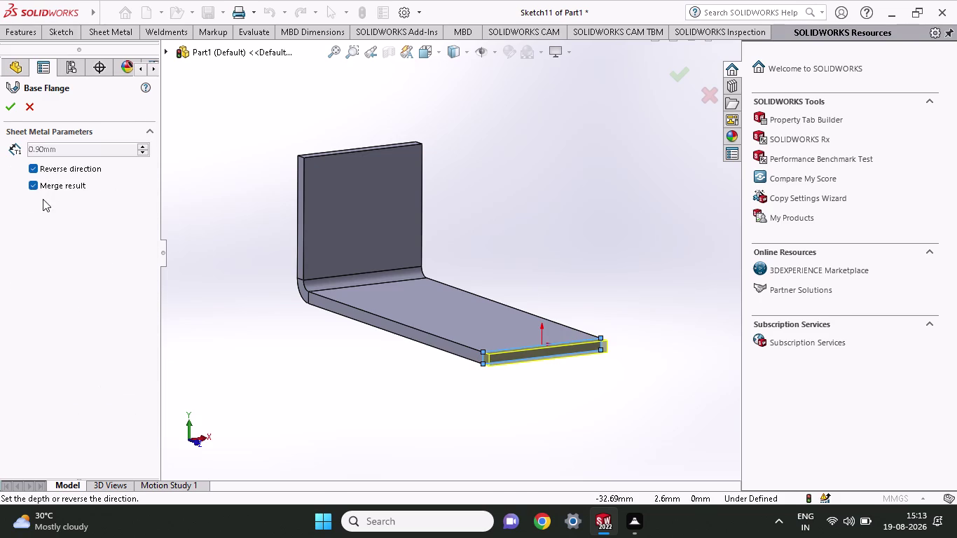
drag(63, 151, 16, 150)
drag(70, 148, 35, 150)
drag(35, 149, 30, 151)
click(27, 186)
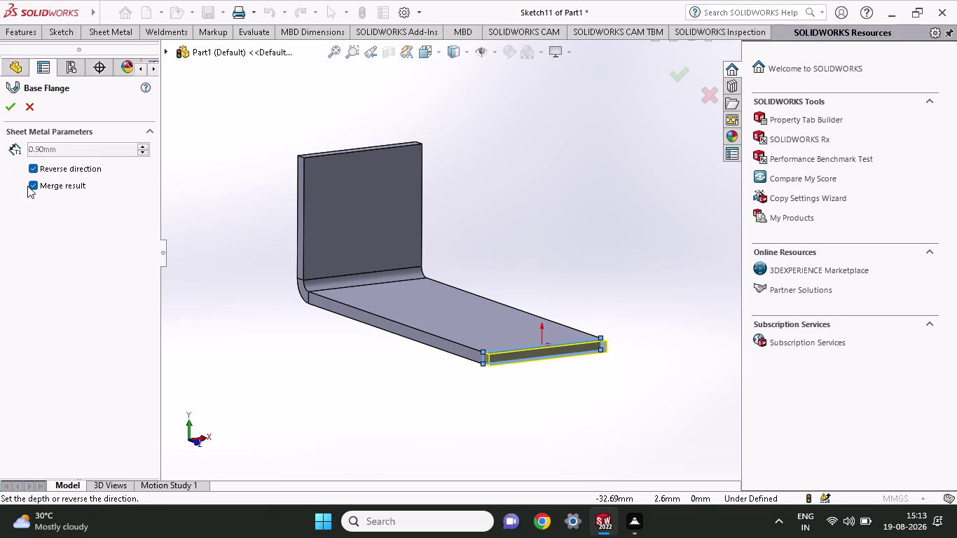
click(28, 185)
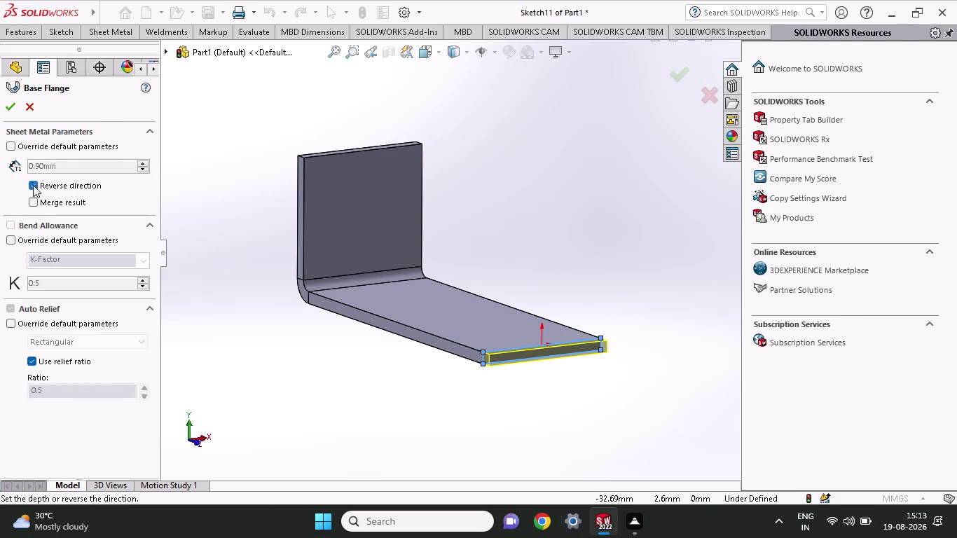
Enter a 3.60 mm override thickness for the tab.
click(13, 143)
drag(66, 165, 17, 164)
drag(16, 164, 0, 159)
text(3.)
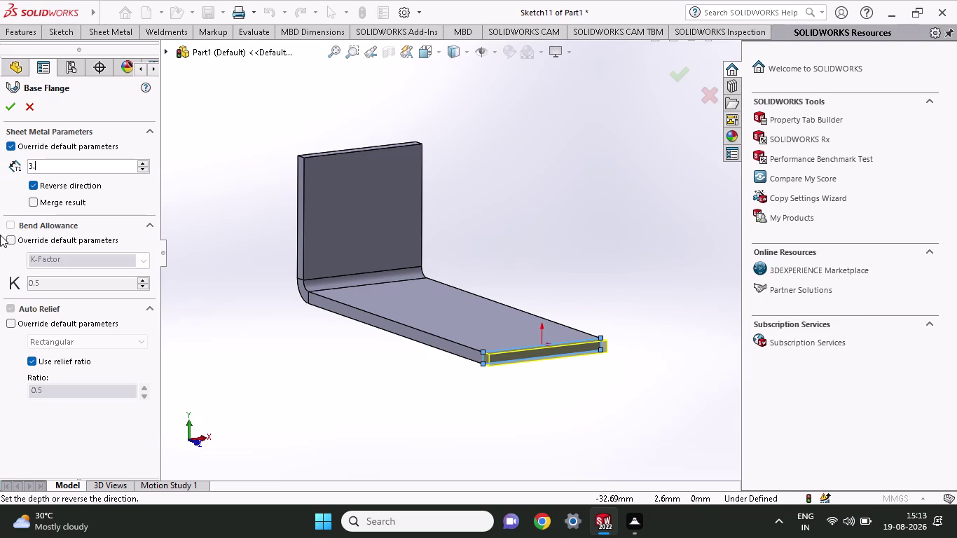
text(60)
key(Return)
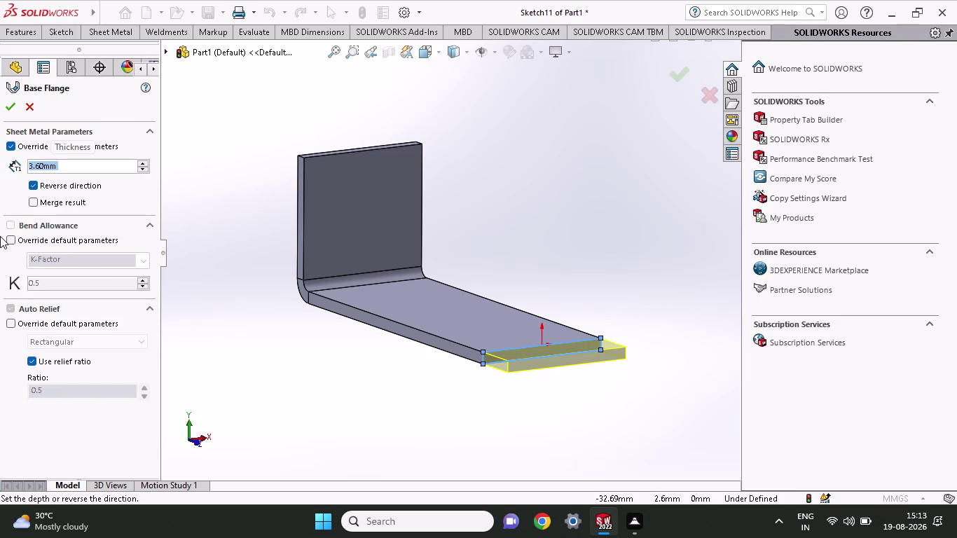
Turn Merge result off, re-enter 3.60 mm thickness, and accept Base-Flange2.
click(33, 200)
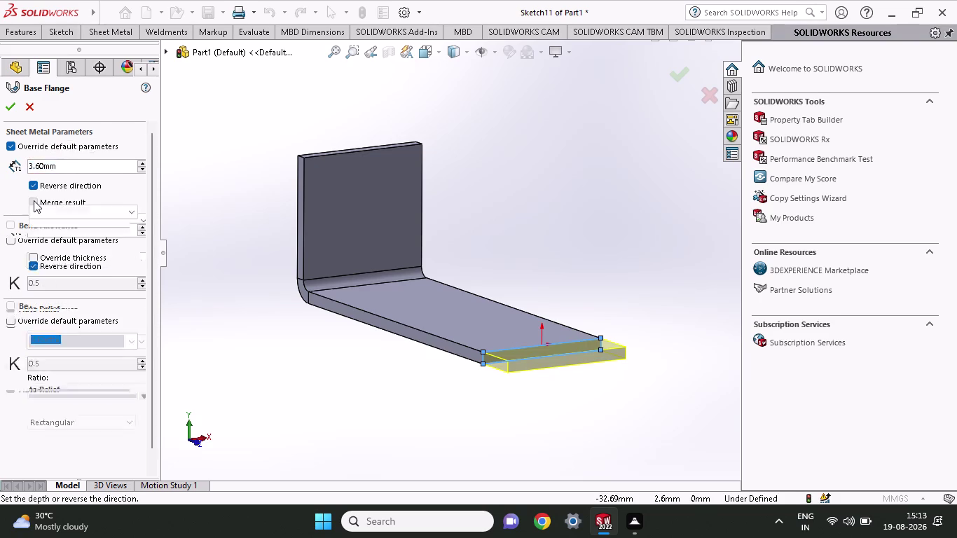
click(32, 183)
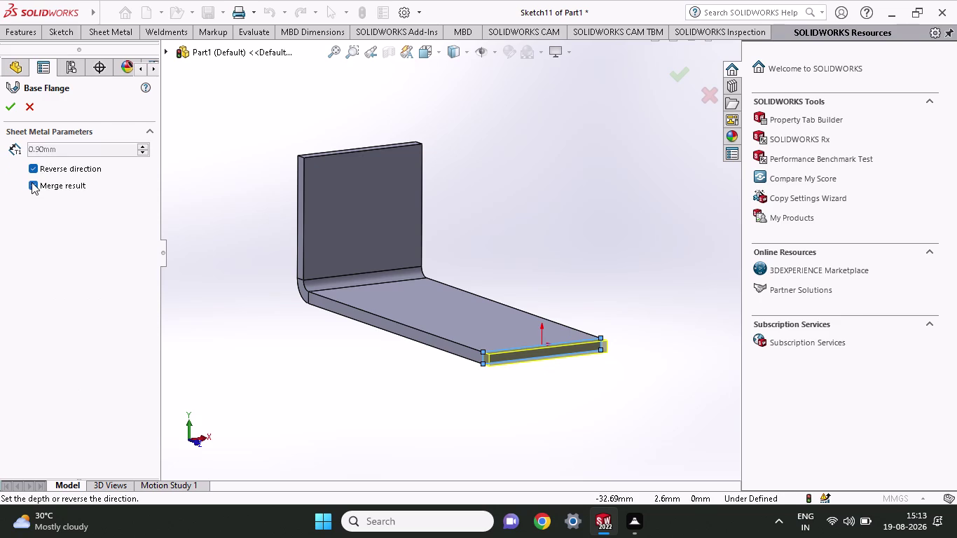
click(64, 159)
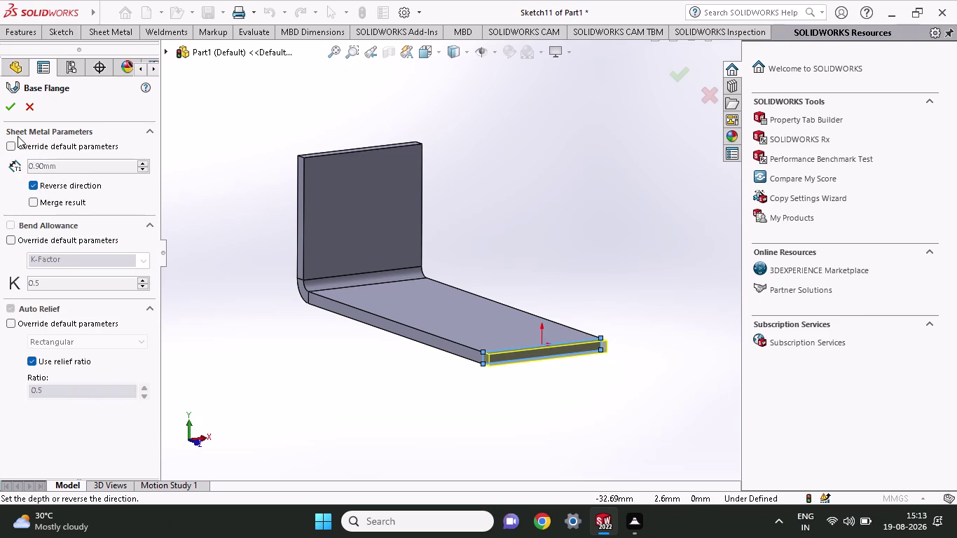
click(13, 146)
drag(76, 162, 0, 172)
text(3.3)
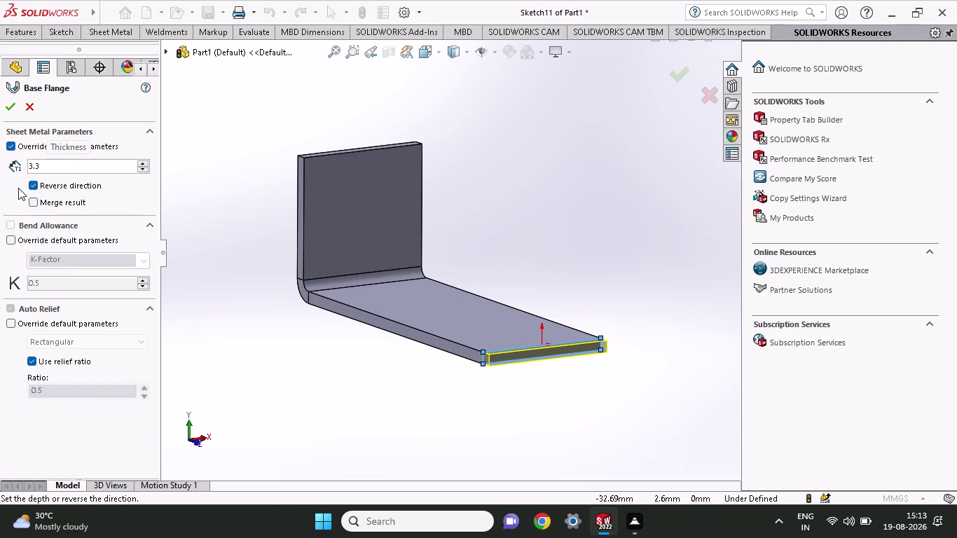
key(BackSpace)
key(6)
text(+0)
key(BackSpace)
key(BackSpace)
key(0)
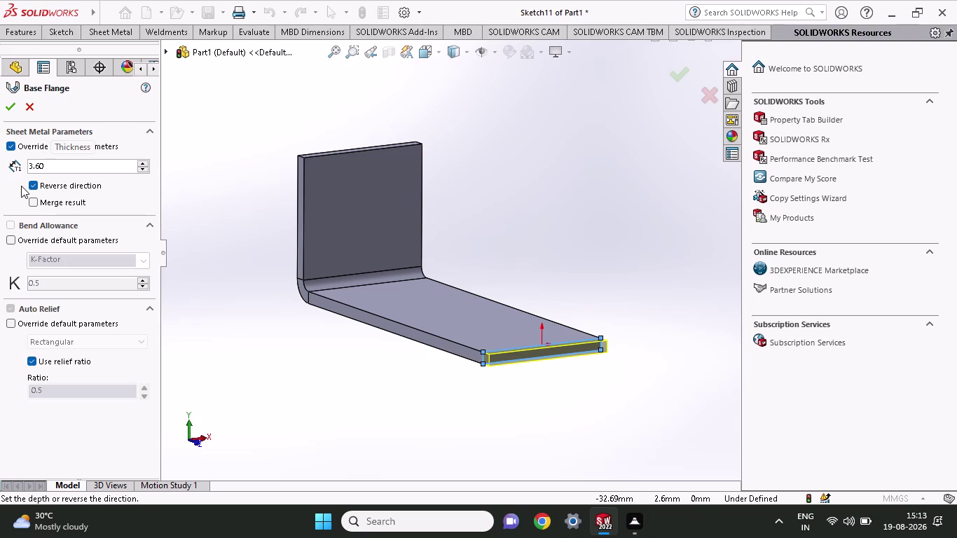
click(18, 105)
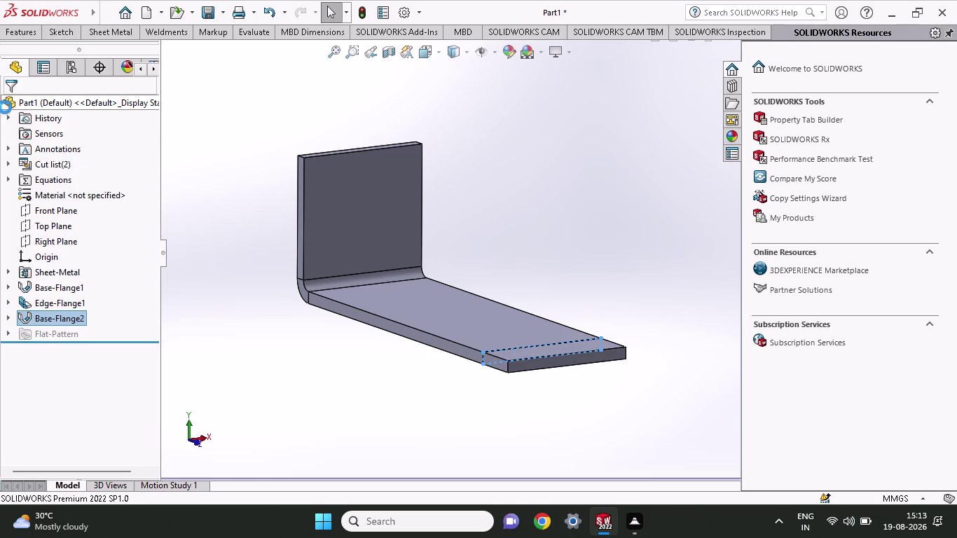
Orbit the model to inspect the new end tab from several sides.
click(539, 290)
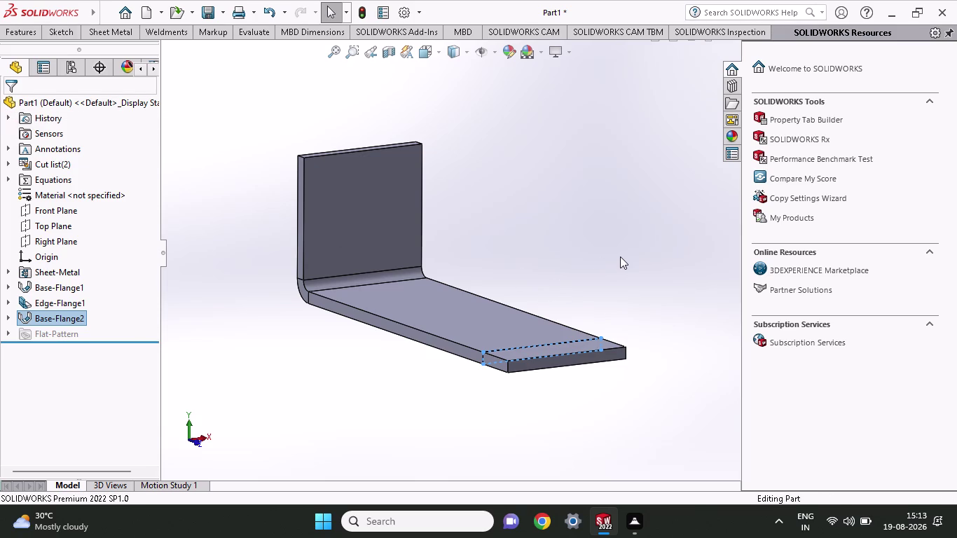
middle_drag(610, 258, 603, 277)
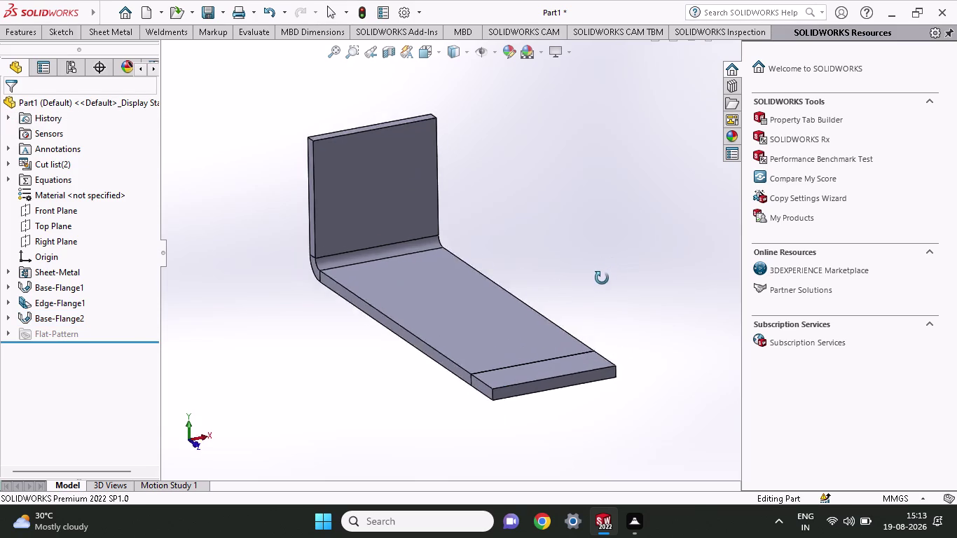
middle_drag(603, 277, 564, 283)
middle_drag(534, 283, 560, 287)
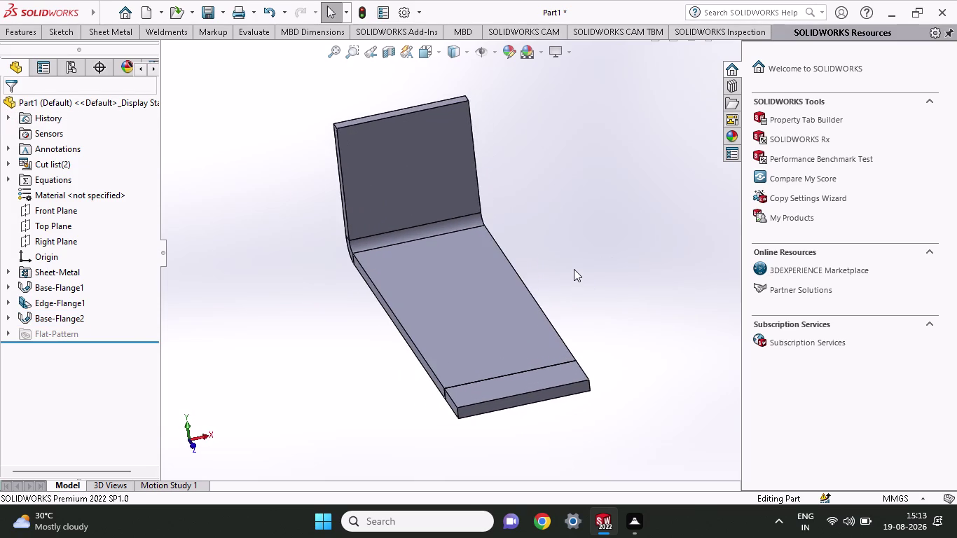
middle_drag(575, 265, 595, 253)
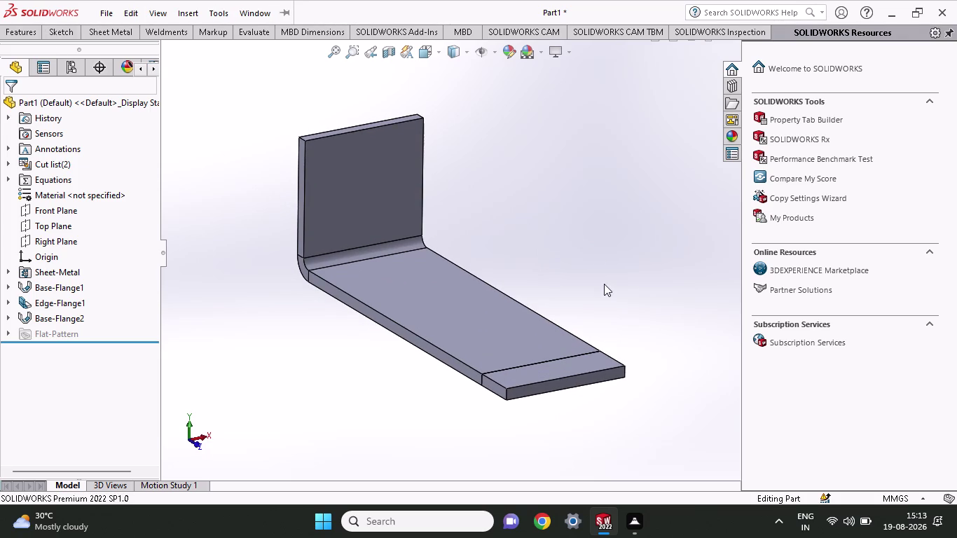
middle_drag(604, 284, 571, 358)
Zoom and orbit the bracket to view the tab end.
scroll(up, 3)
scroll(up, 3)
middle_drag(570, 349, 564, 254)
middle_drag(561, 250, 556, 227)
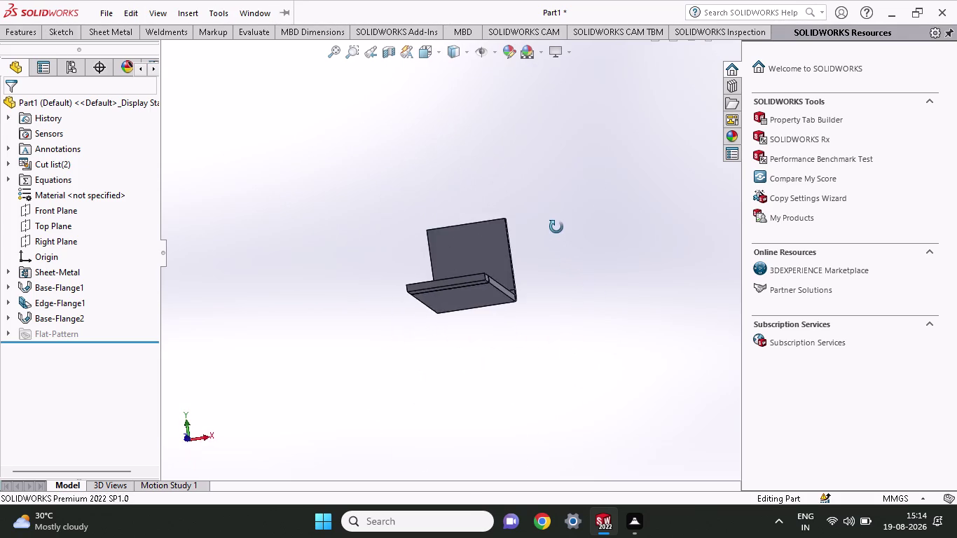
middle_drag(557, 227, 582, 294)
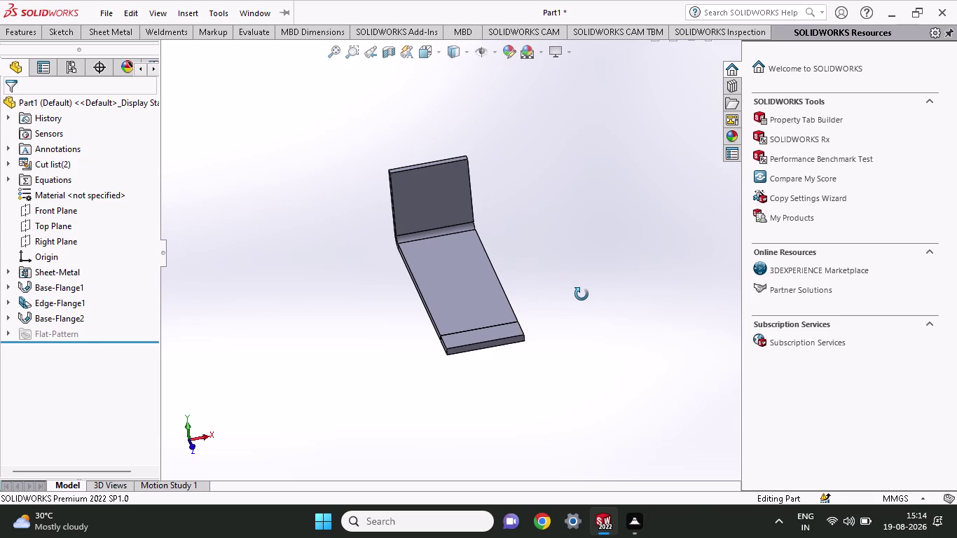
middle_drag(582, 295, 580, 299)
middle_click(578, 301)
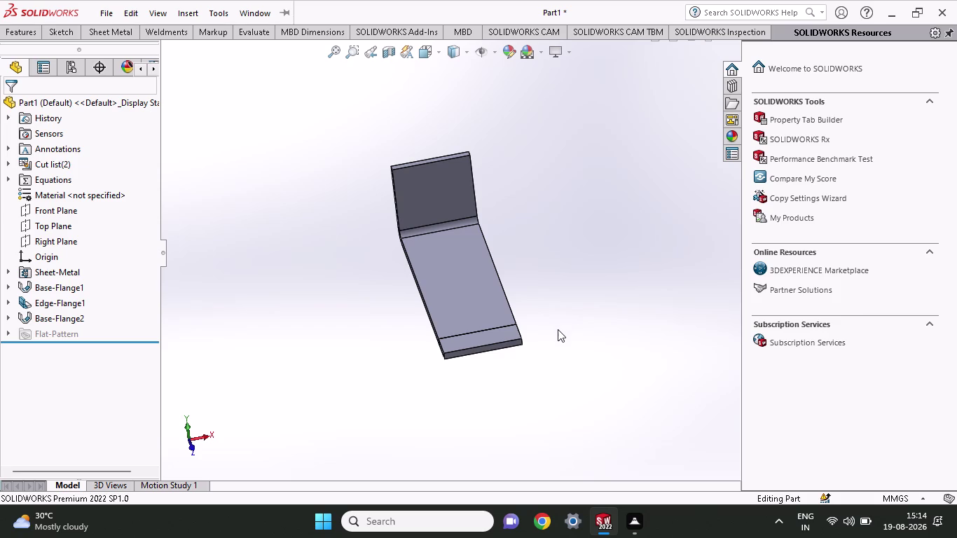
scroll(down, 3)
scroll(down, 3)
scroll(down, 3)
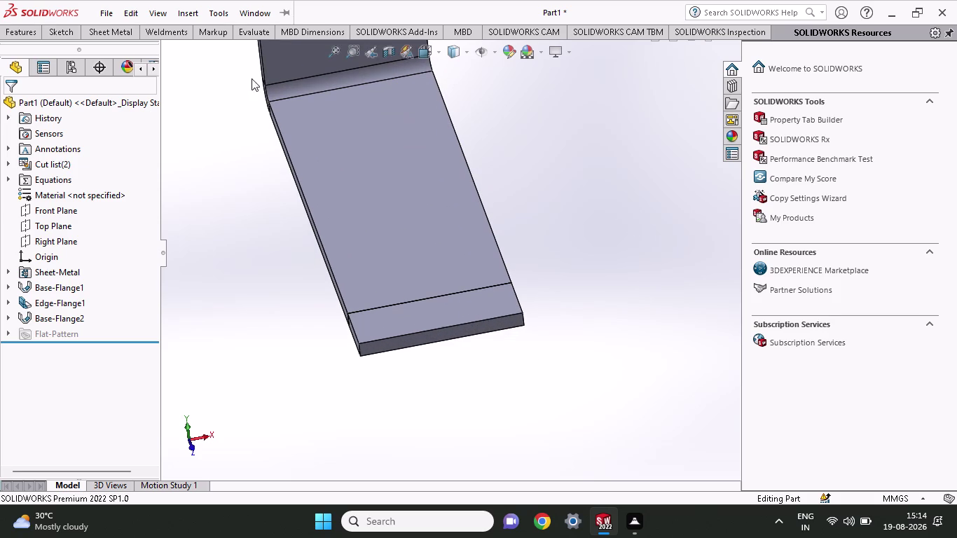
click(59, 36)
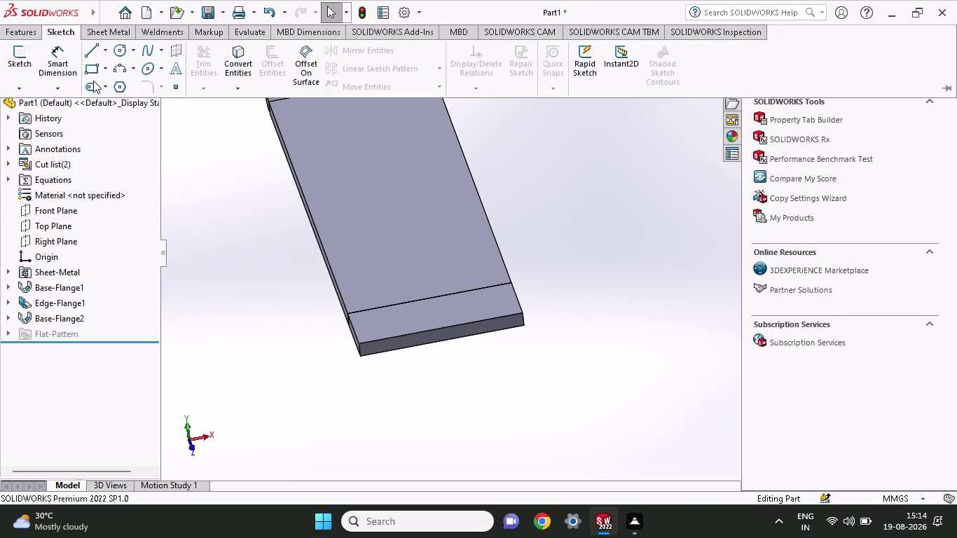
Sketch a corner rectangle on the tab's end face, viewed straight on.
click(96, 69)
middle_drag(421, 356, 417, 316)
click(417, 338)
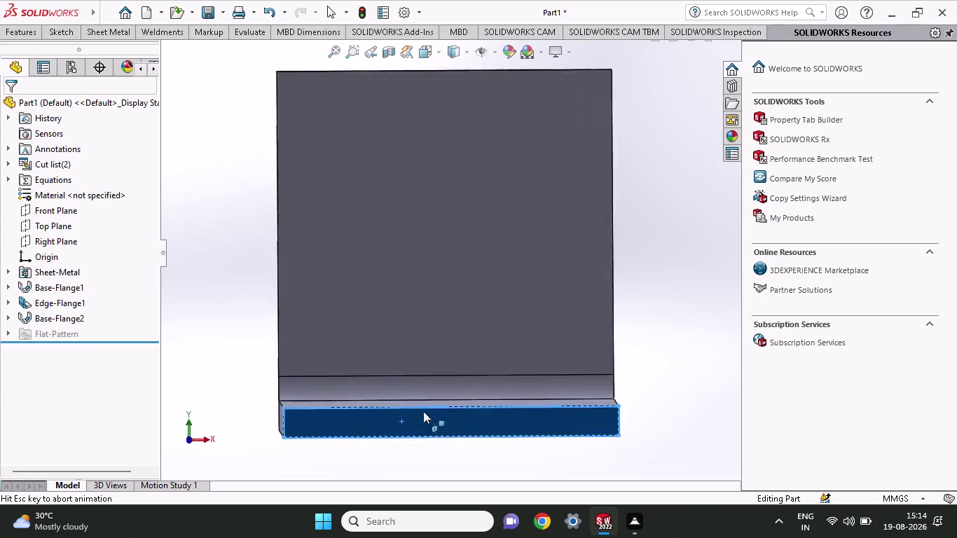
click(358, 405)
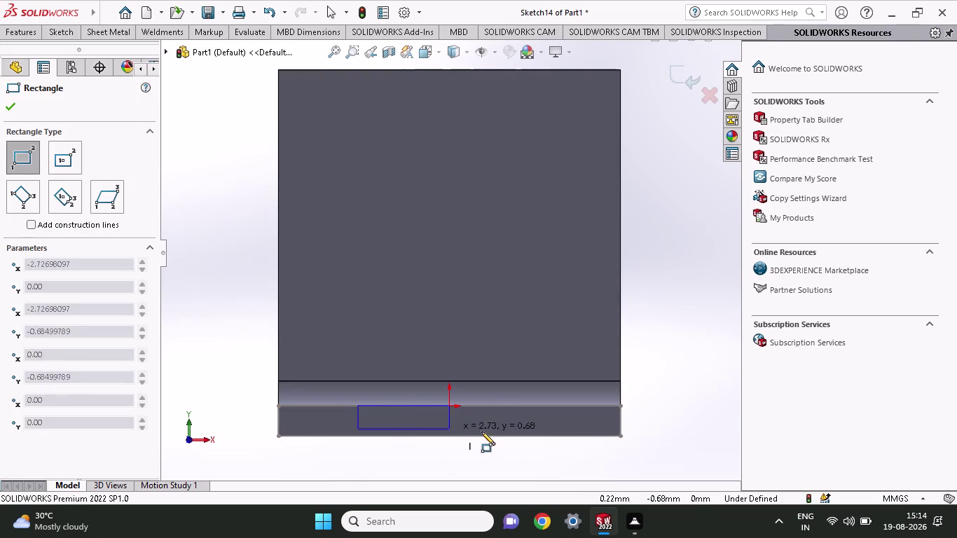
click(534, 435)
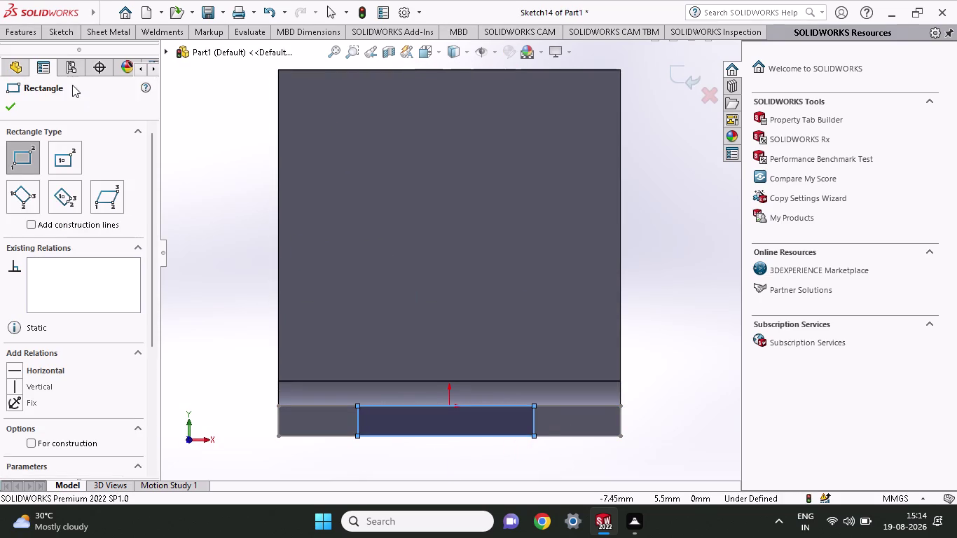
click(51, 30)
Dimension the rectangle's left side from the origin as 6.20/2 (3.10 mm).
click(59, 49)
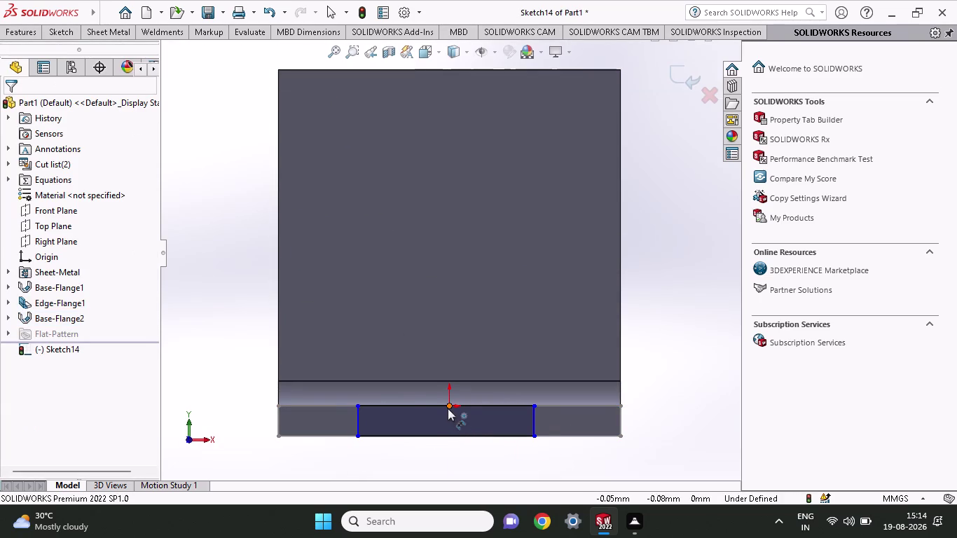
click(447, 407)
click(357, 406)
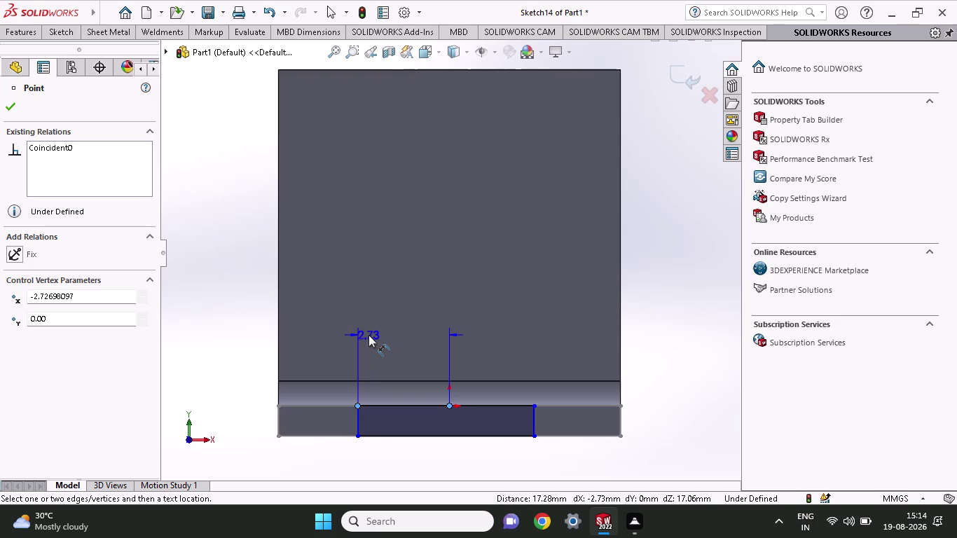
click(368, 335)
text(6.)
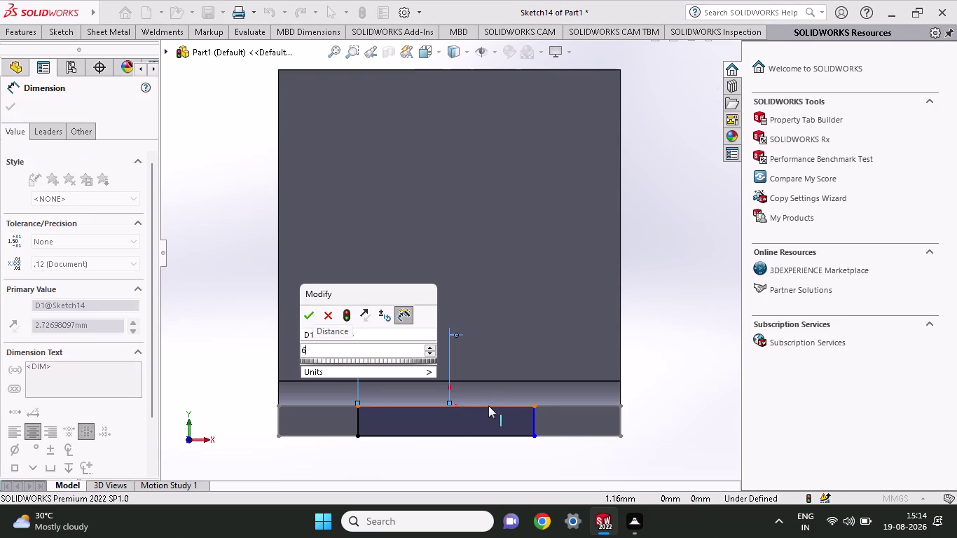
text(.)
key(BackSpace)
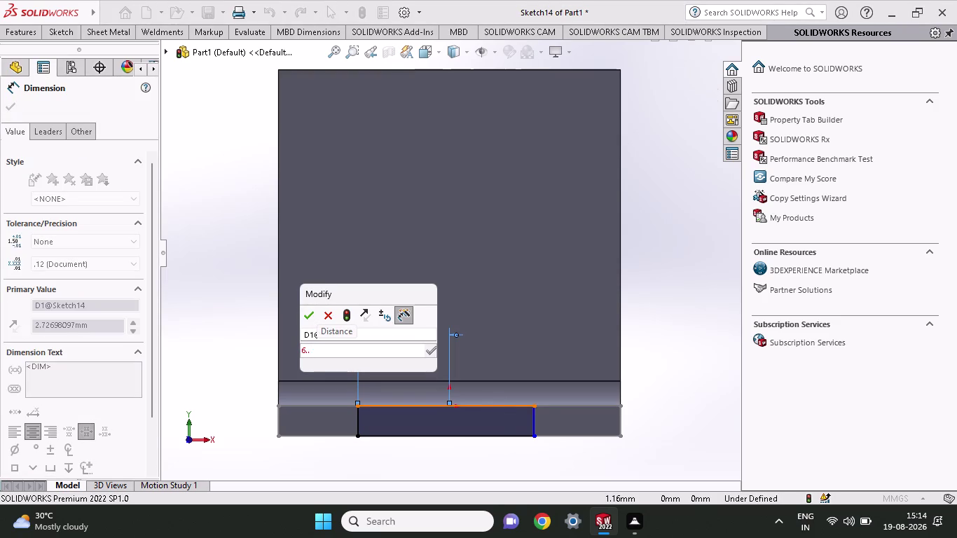
text(20)
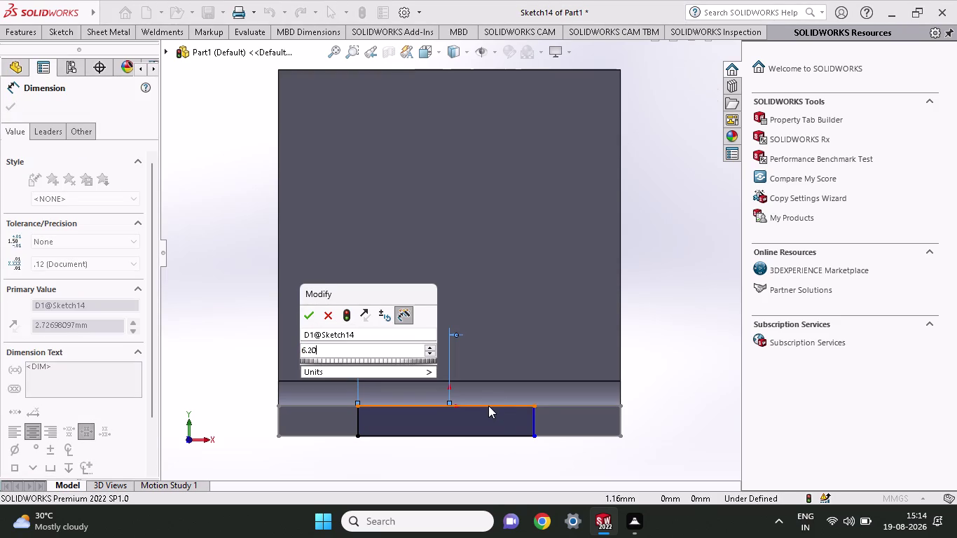
text(/2)
key(Return)
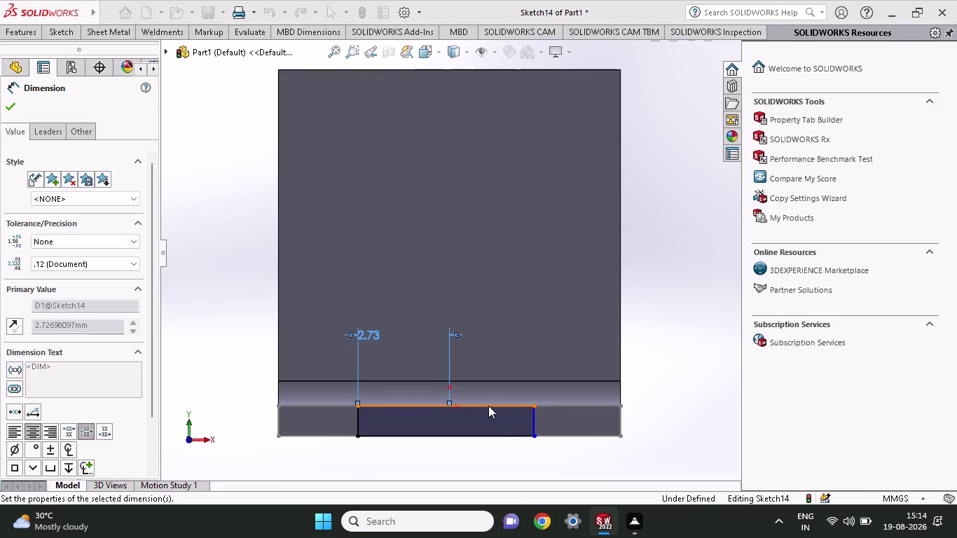
Dimension the rectangle's right side 3.10 mm from the origin.
click(536, 437)
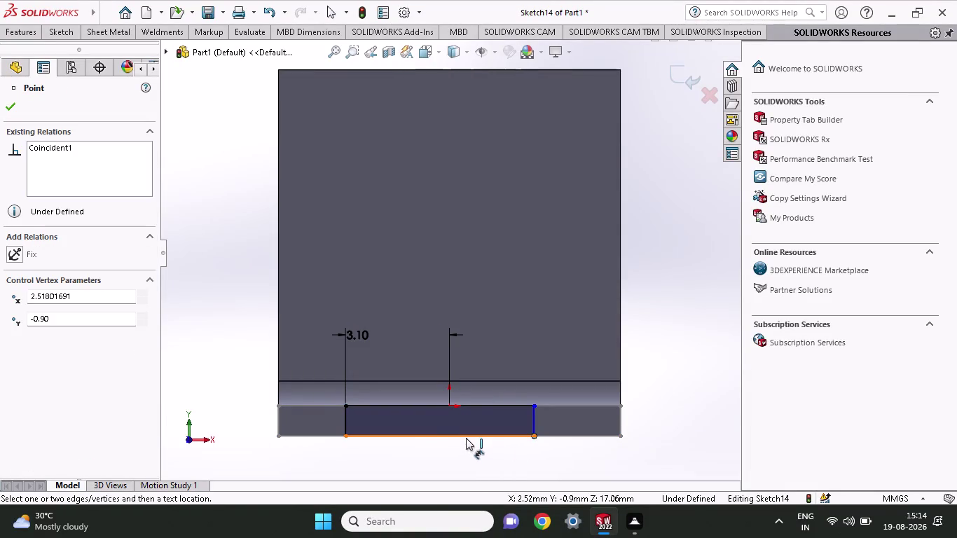
click(449, 403)
click(504, 370)
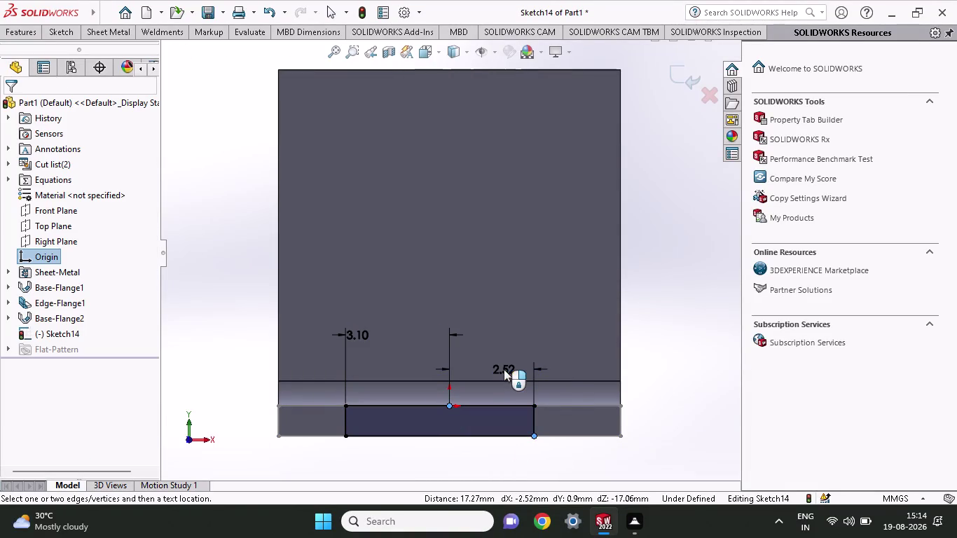
text(3.)
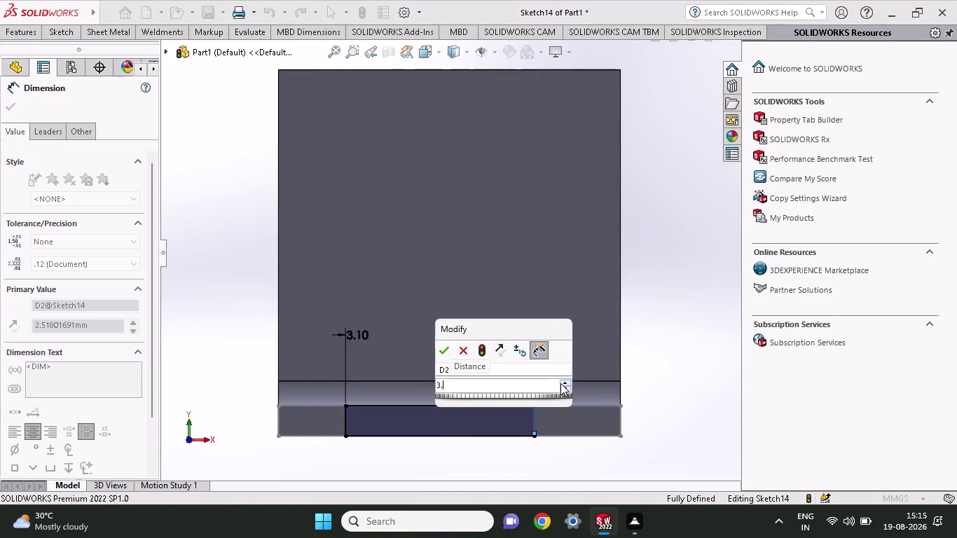
text(10)
key(Return)
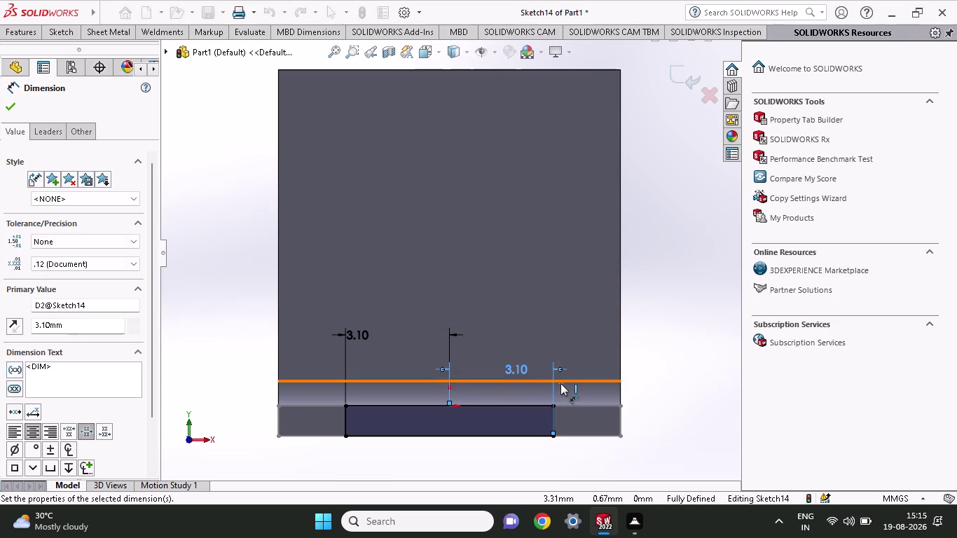
click(5, 105)
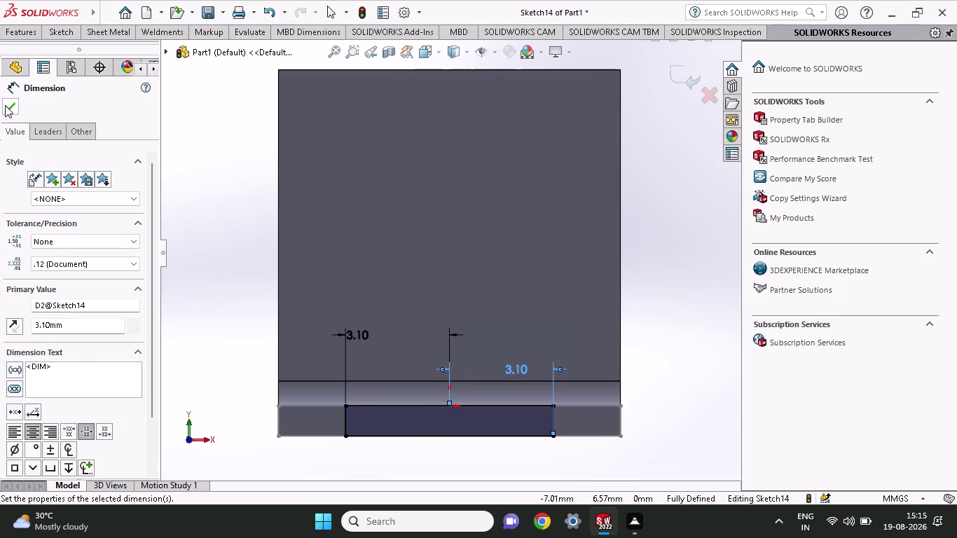
click(55, 31)
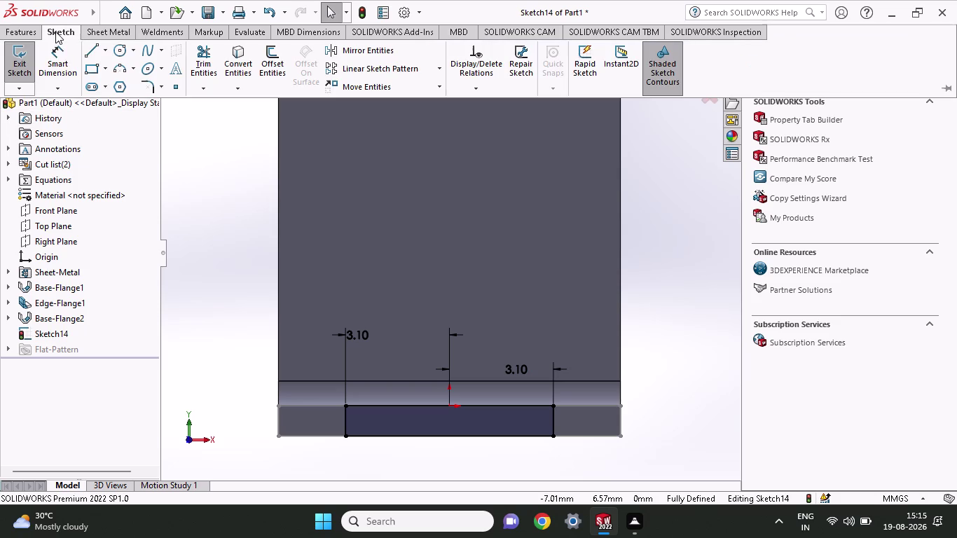
click(85, 66)
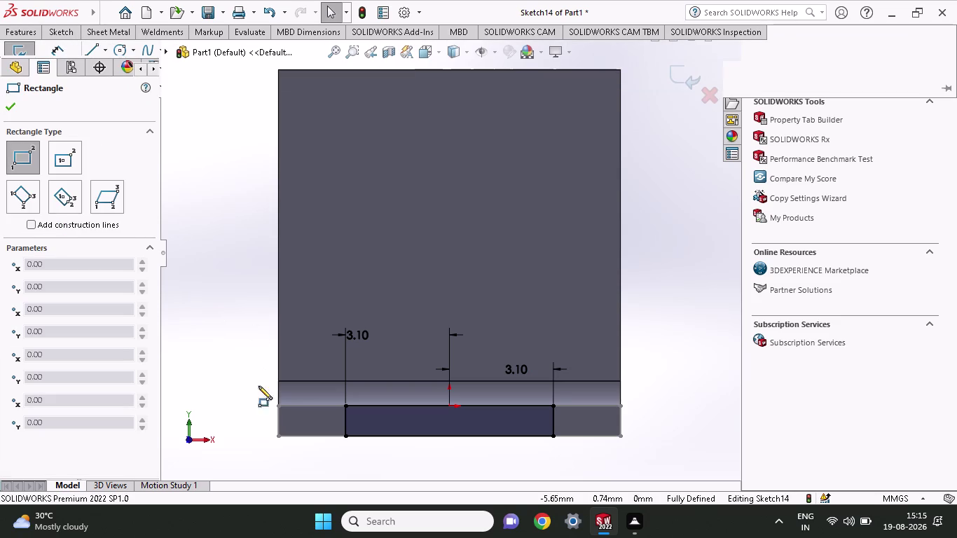
Draw left and right corner rectangles from the face corners to the tab edges, then start Extruded Cut.
click(278, 408)
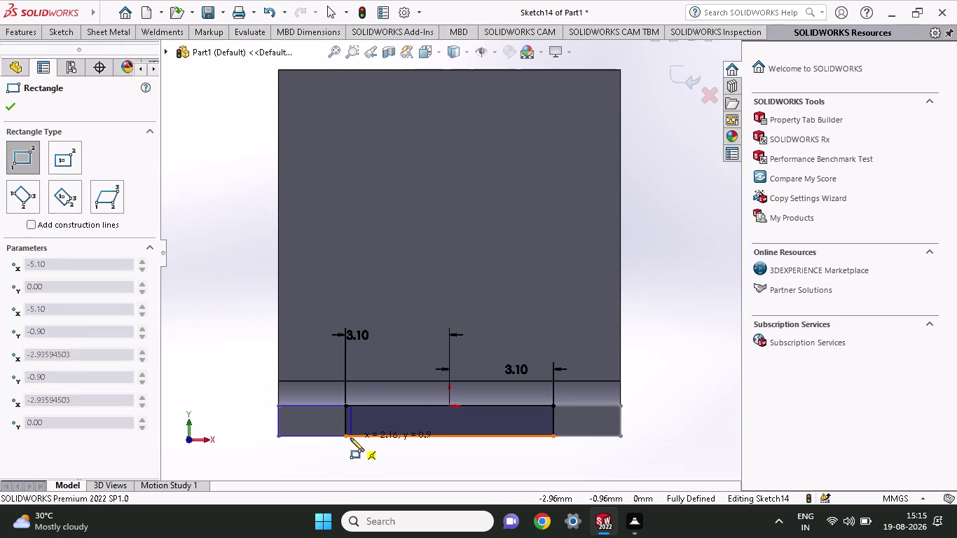
click(348, 438)
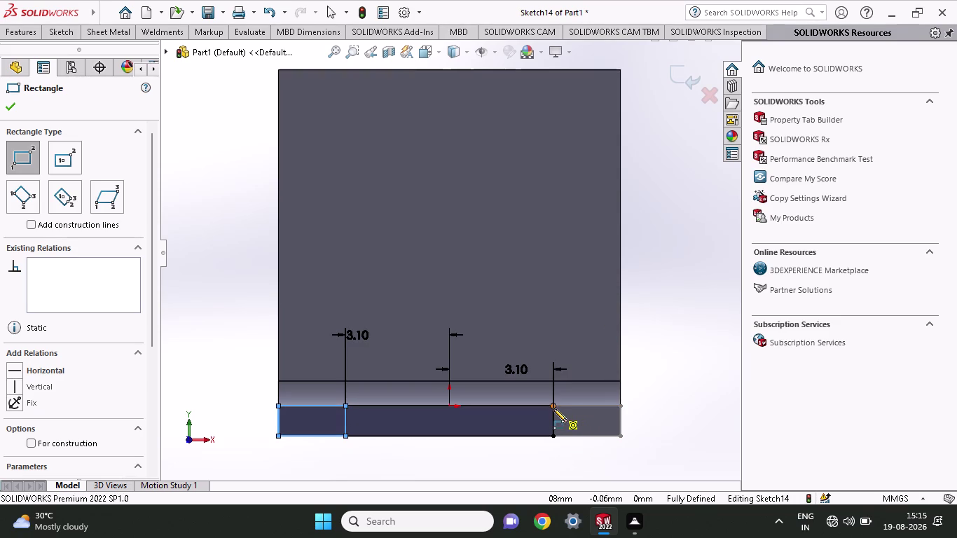
click(554, 409)
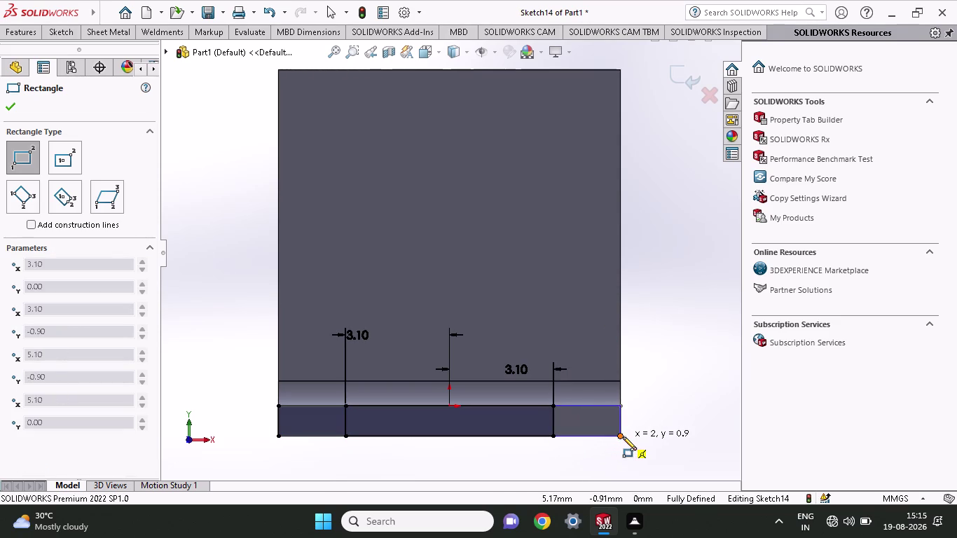
click(623, 437)
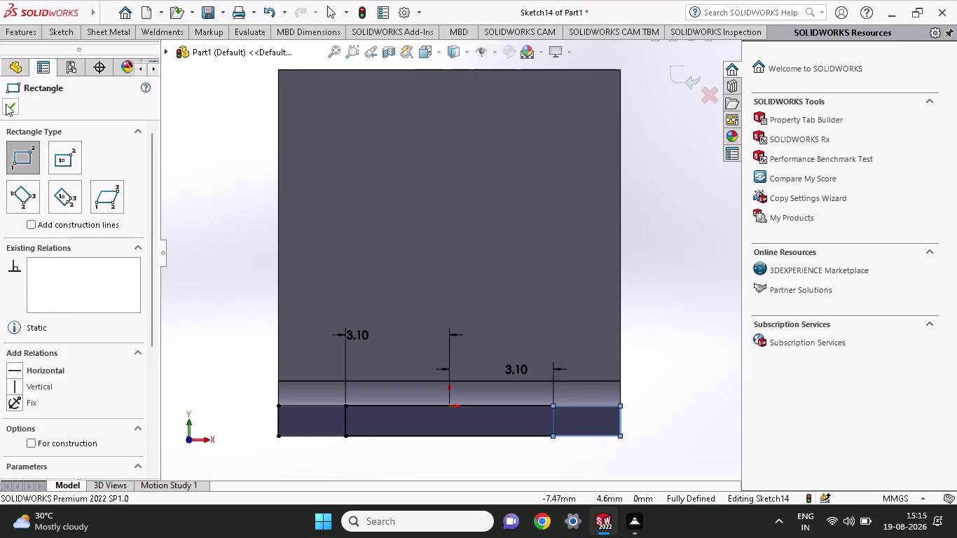
click(6, 103)
click(31, 25)
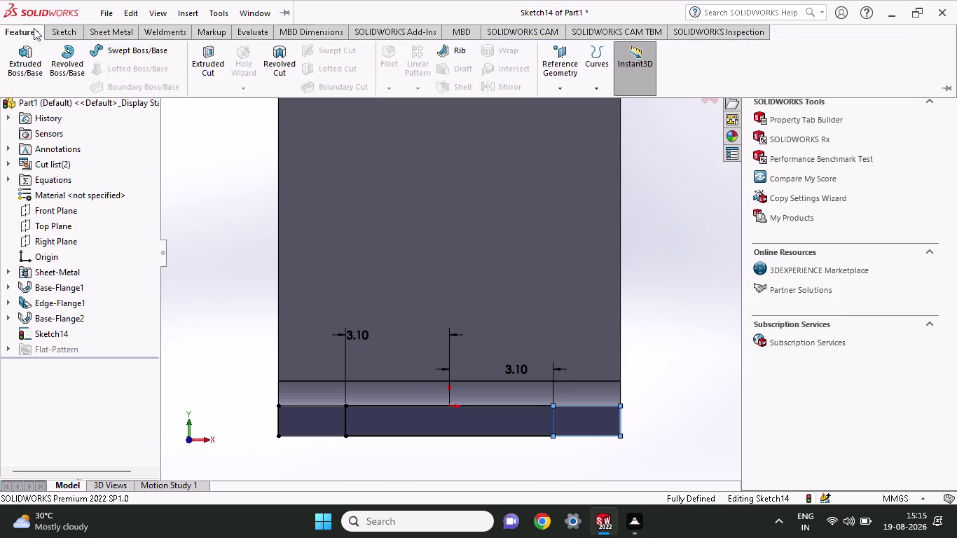
click(205, 61)
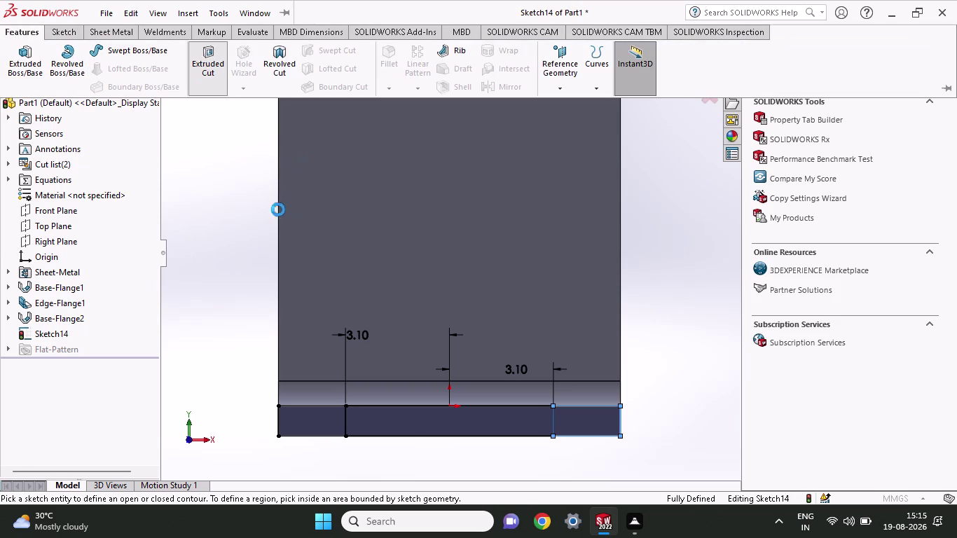
Select the left and right corner rectangle regions as cut contours at 10.00 mm blind.
middle_drag(272, 209, 292, 251)
scroll(up, 3)
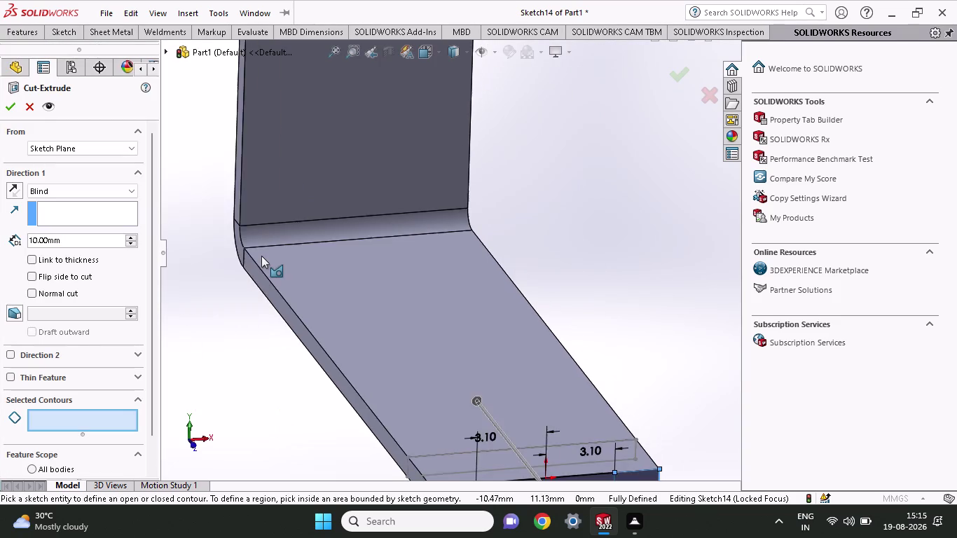
scroll(up, 3)
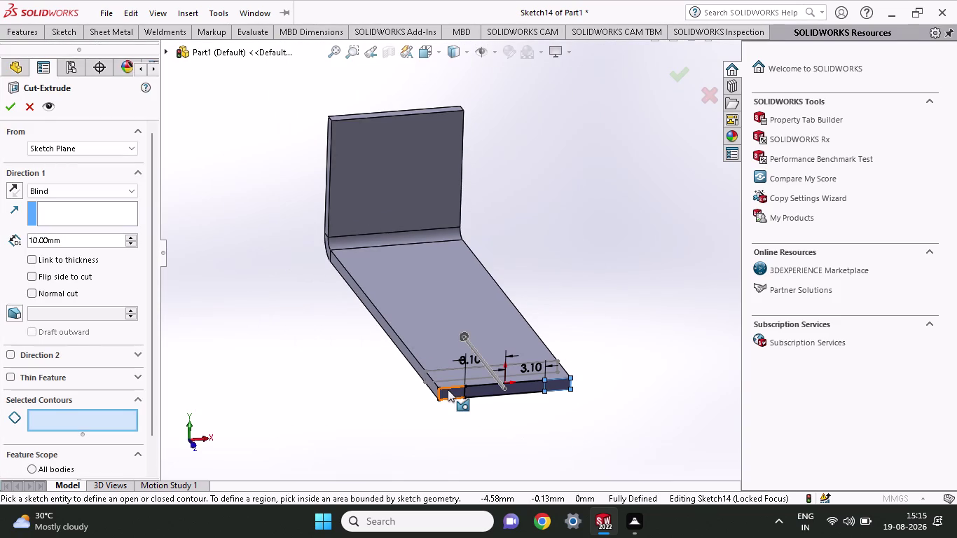
click(448, 390)
click(558, 385)
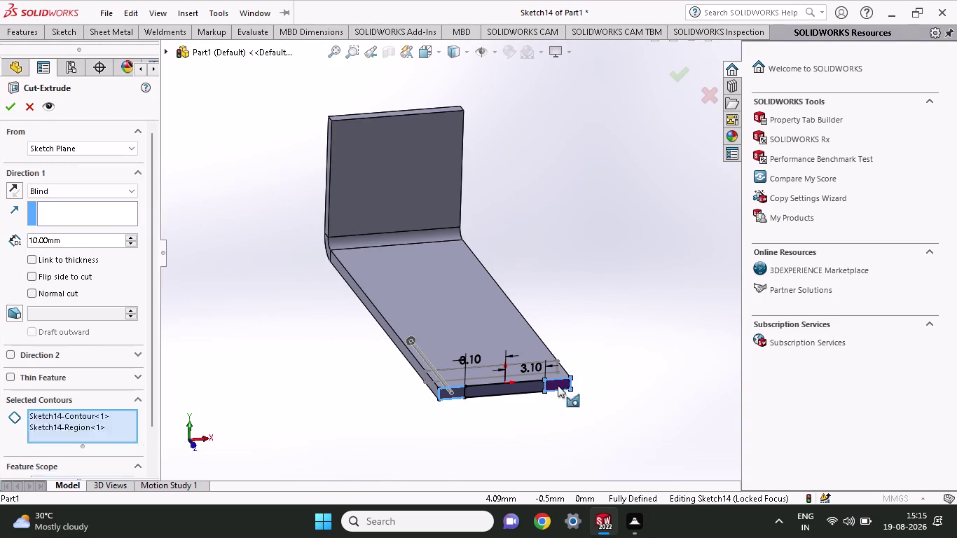
click(558, 386)
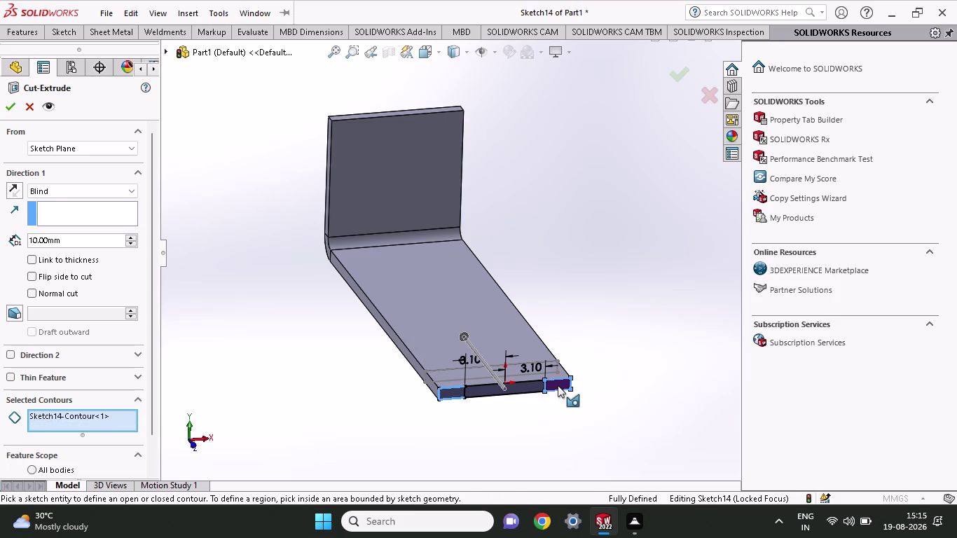
scroll(down, 3)
scroll(down, 3)
click(525, 344)
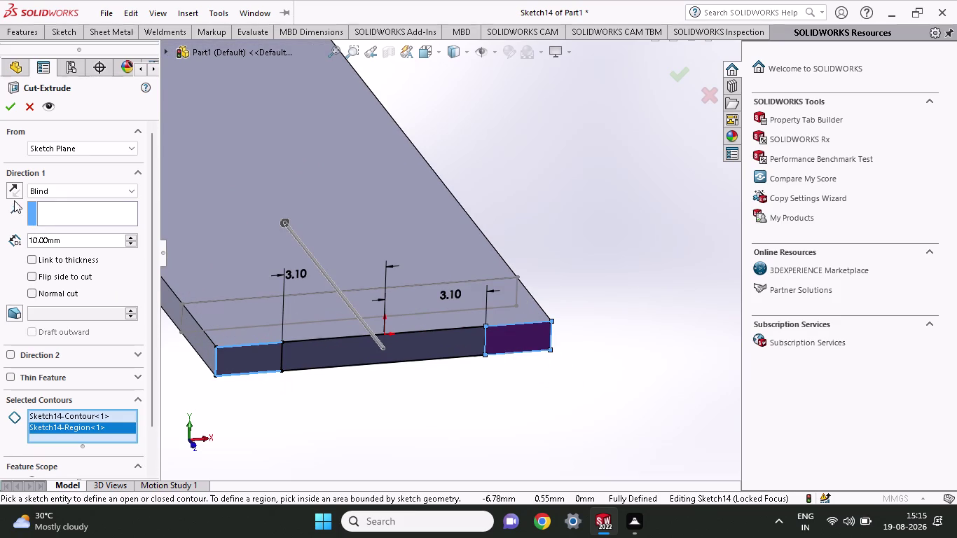
click(251, 360)
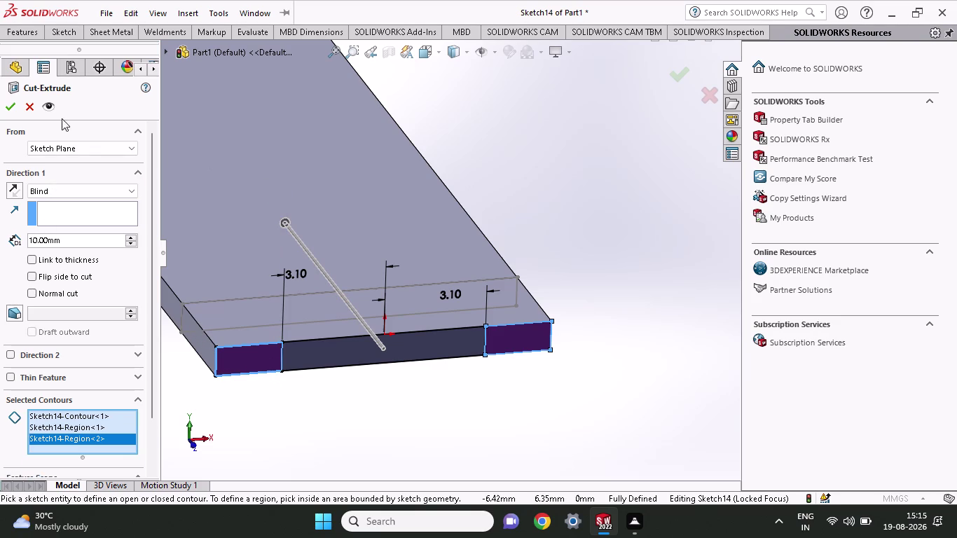
click(51, 31)
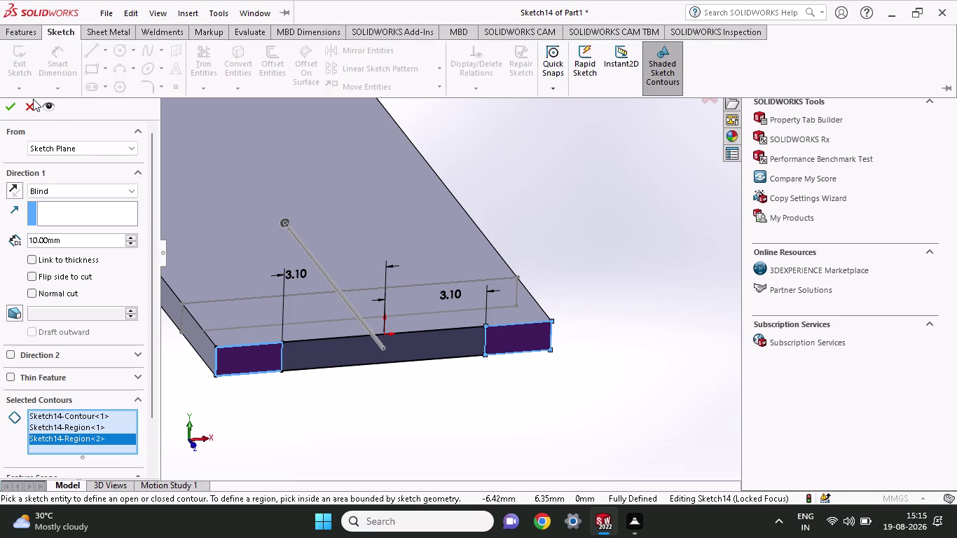
Cancel the cut, trim stray lines in both corner rectangles, and restart Extruded Cut.
click(31, 103)
click(70, 27)
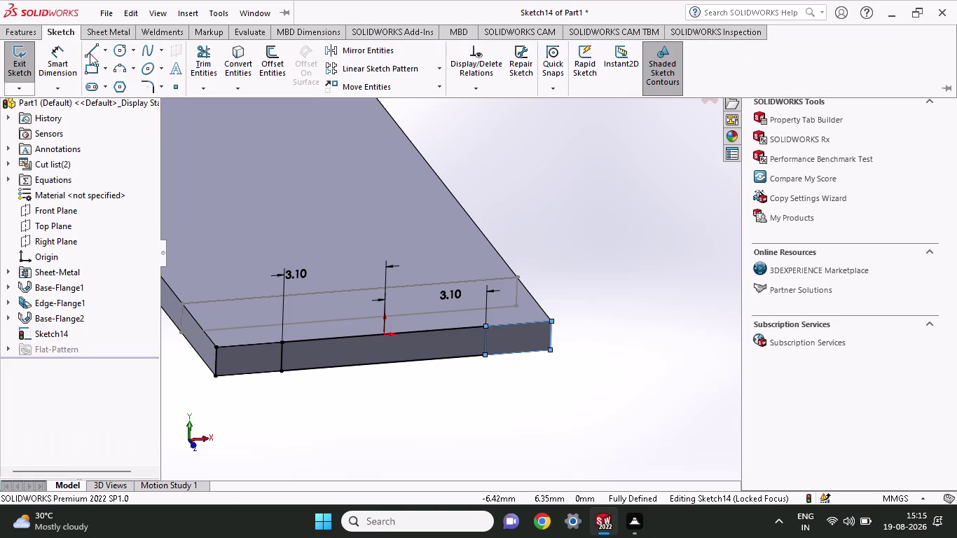
click(206, 56)
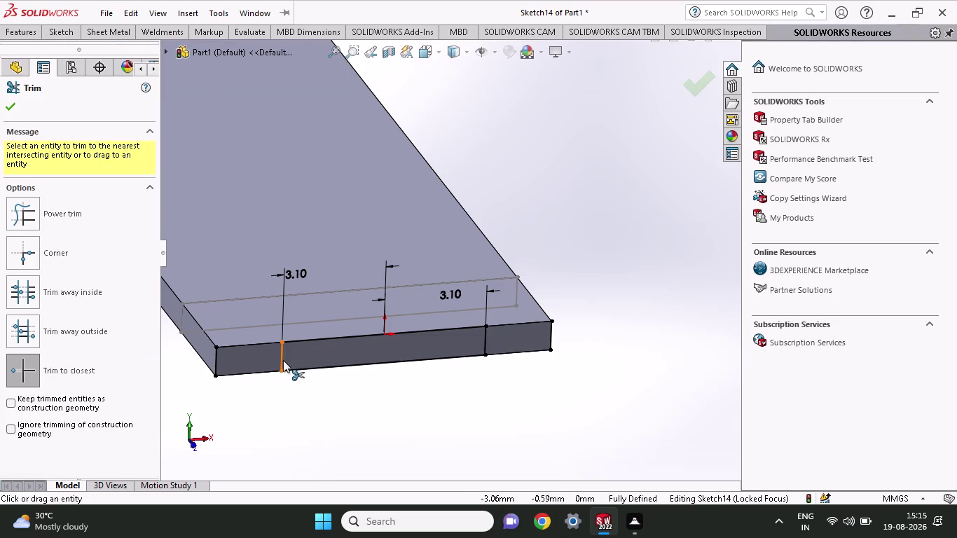
click(283, 359)
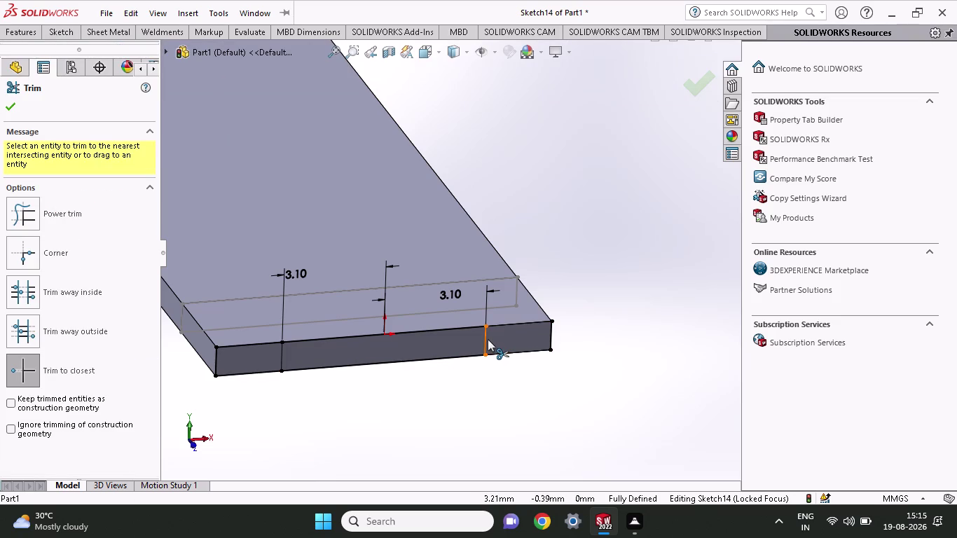
click(488, 340)
click(9, 33)
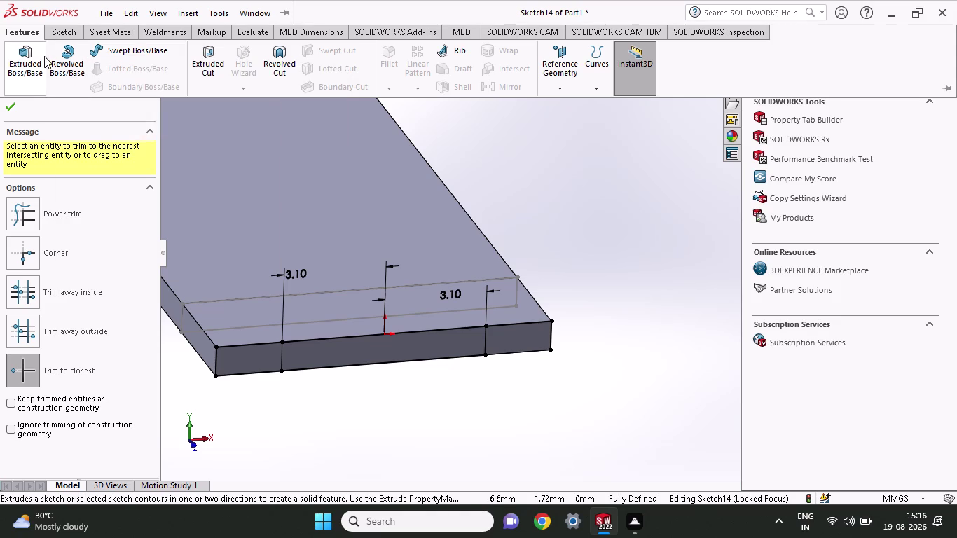
click(220, 58)
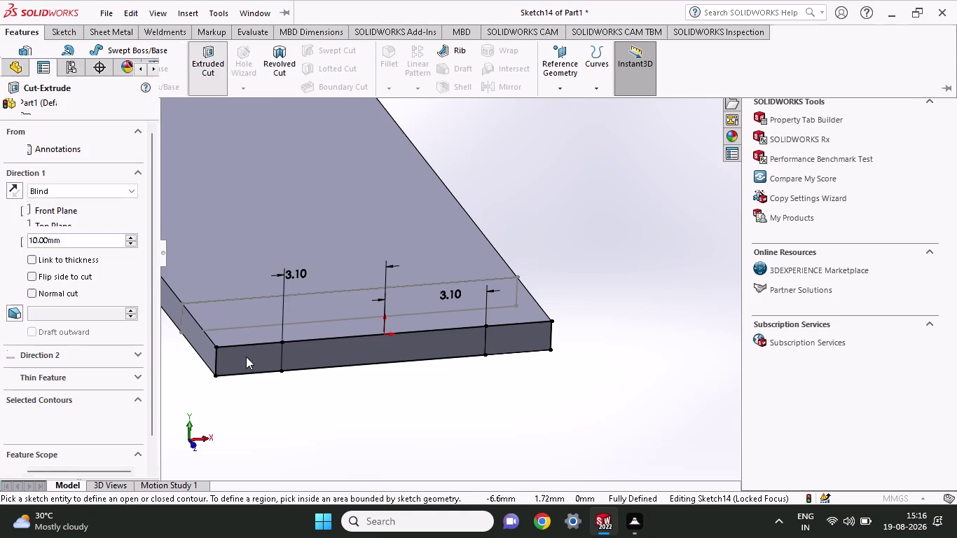
Select both corner regions and drag the cut depth preview down to about 4 mm.
click(250, 362)
click(520, 337)
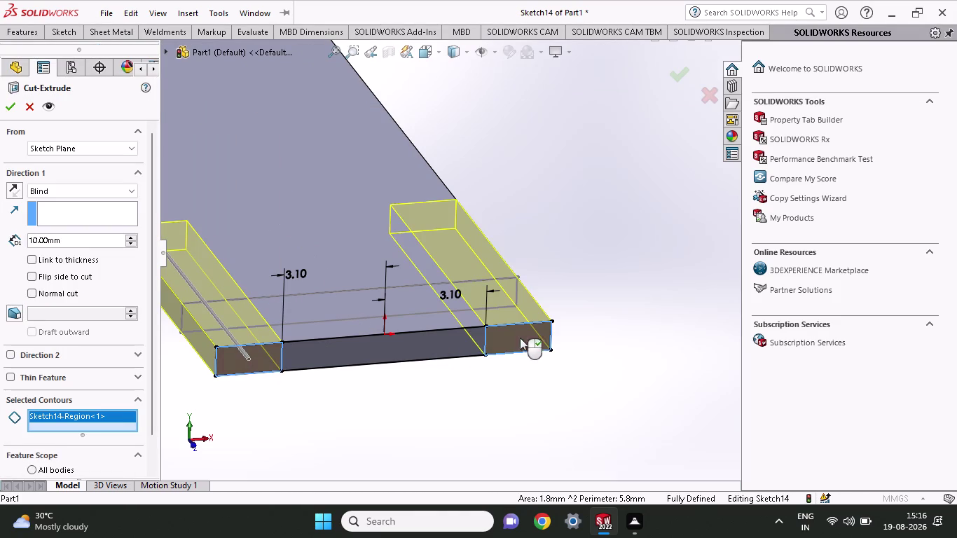
middle_drag(582, 301, 627, 305)
scroll(up, 3)
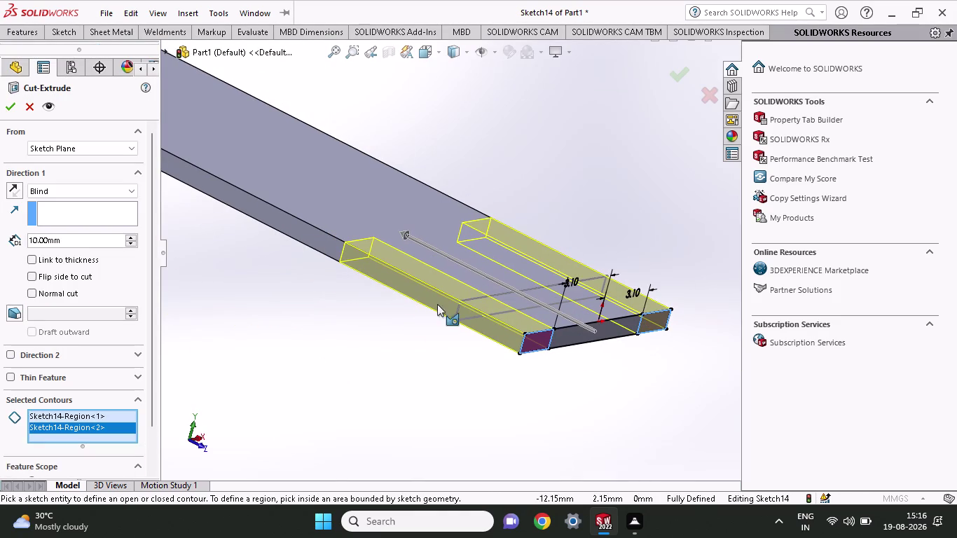
drag(403, 234, 477, 299)
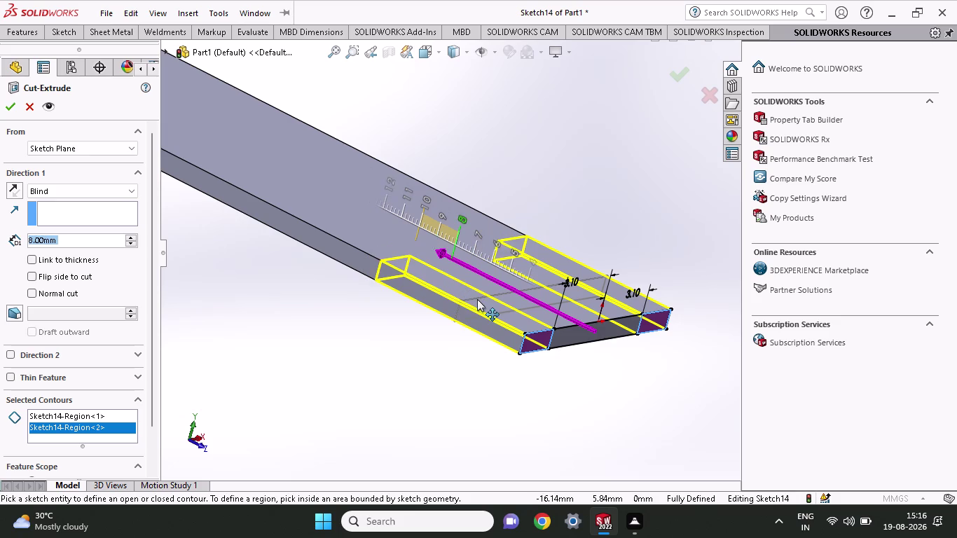
drag(478, 299, 474, 297)
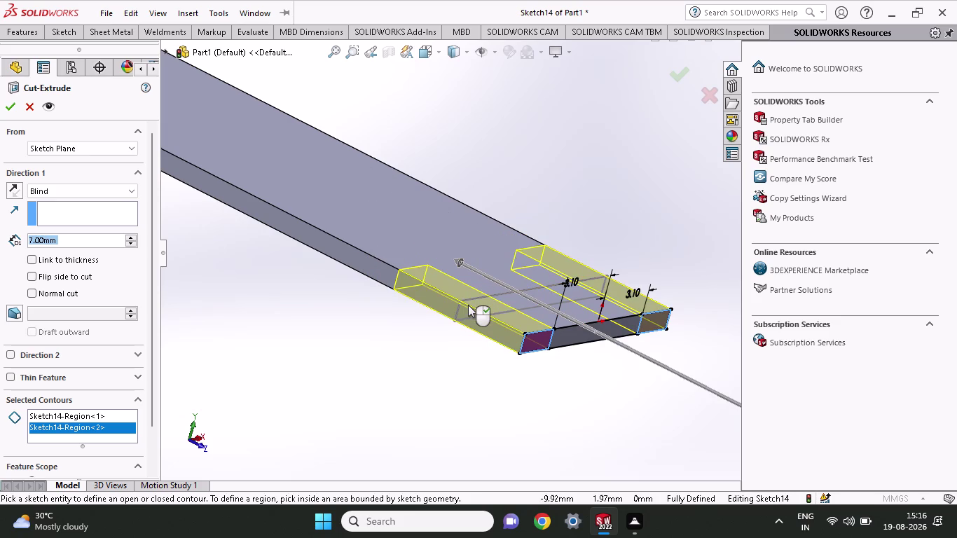
click(468, 304)
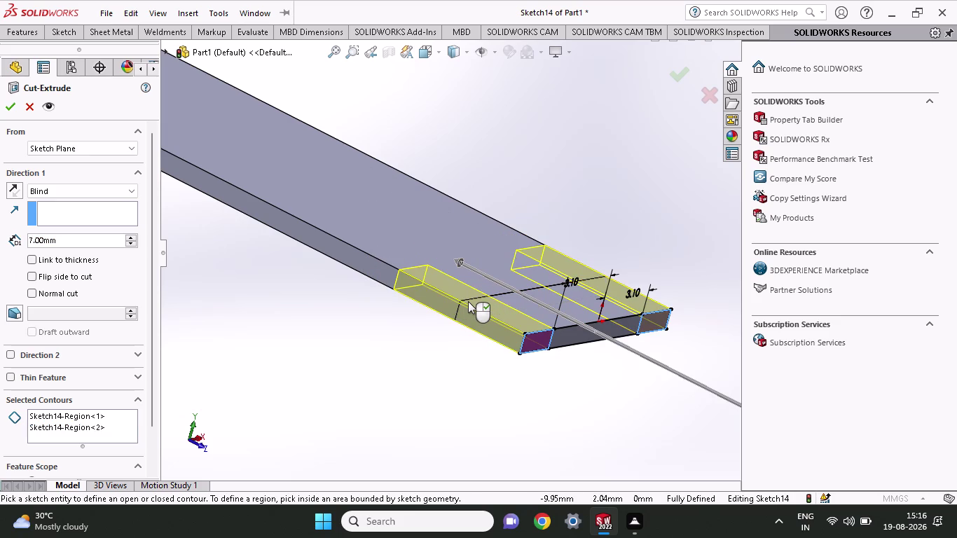
drag(458, 258, 474, 305)
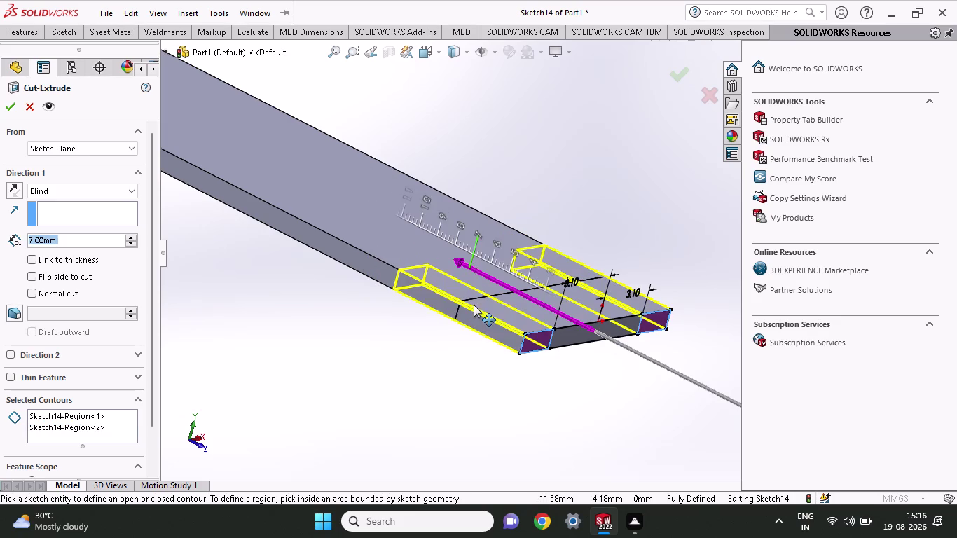
drag(474, 304, 458, 306)
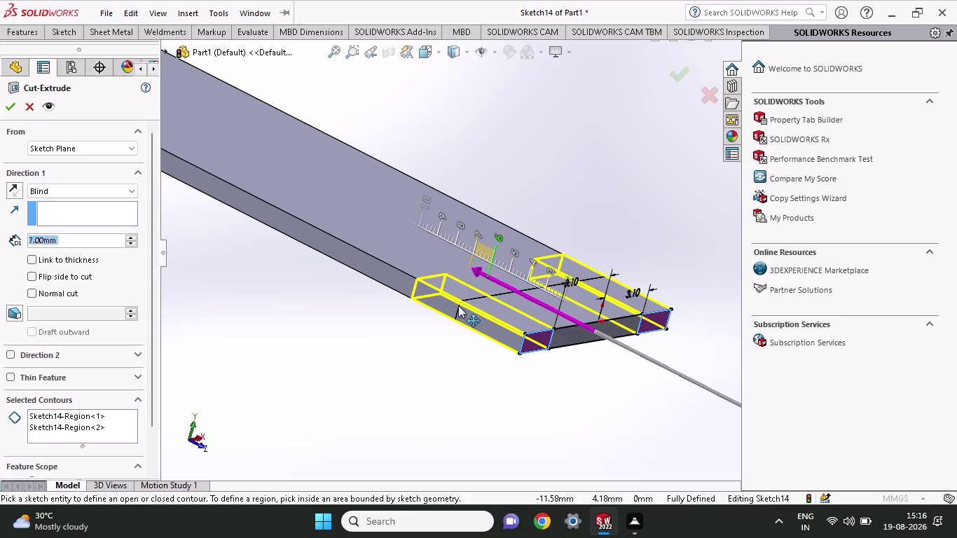
drag(458, 305, 524, 333)
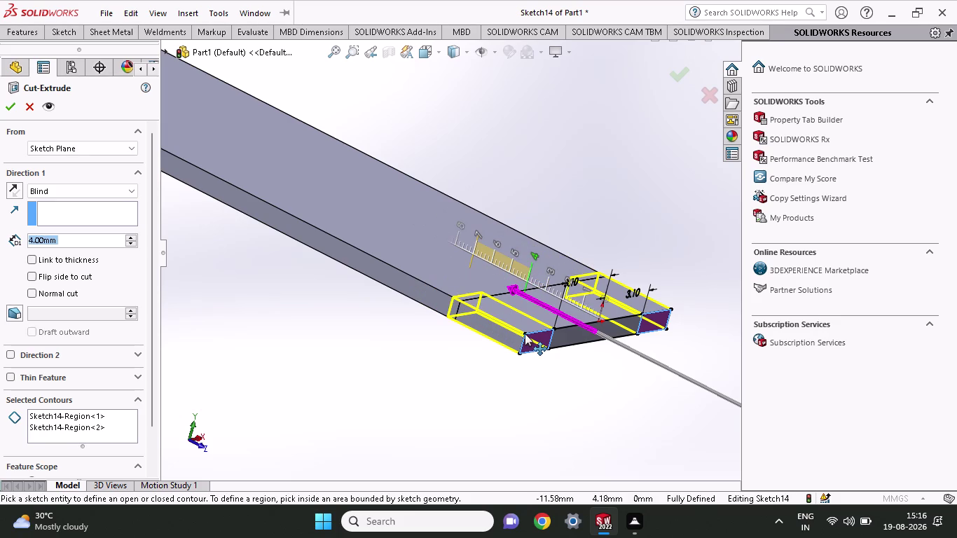
drag(525, 334, 512, 330)
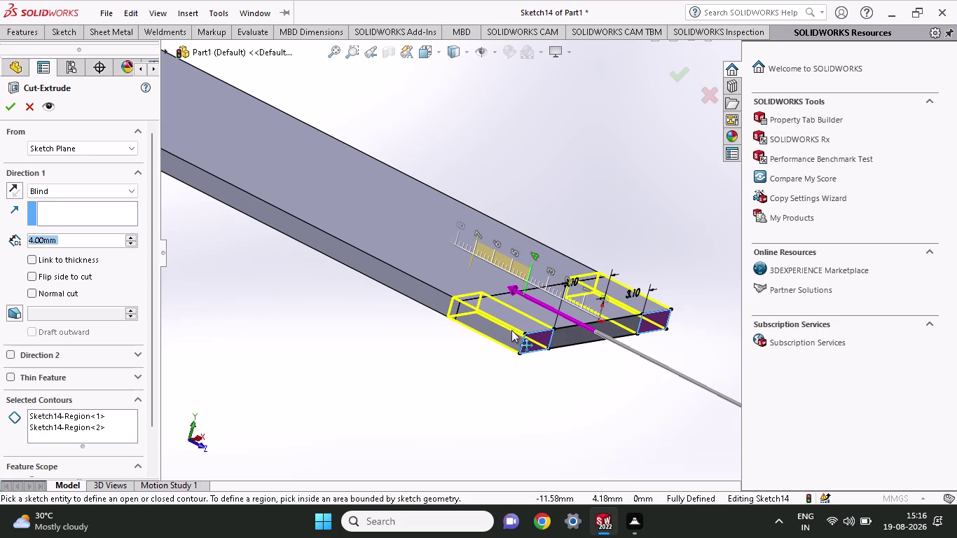
drag(512, 330, 515, 334)
Enter a 3.60 mm blind depth and accept Cut-Extrude1.
scroll(up, 3)
middle_drag(538, 400, 484, 407)
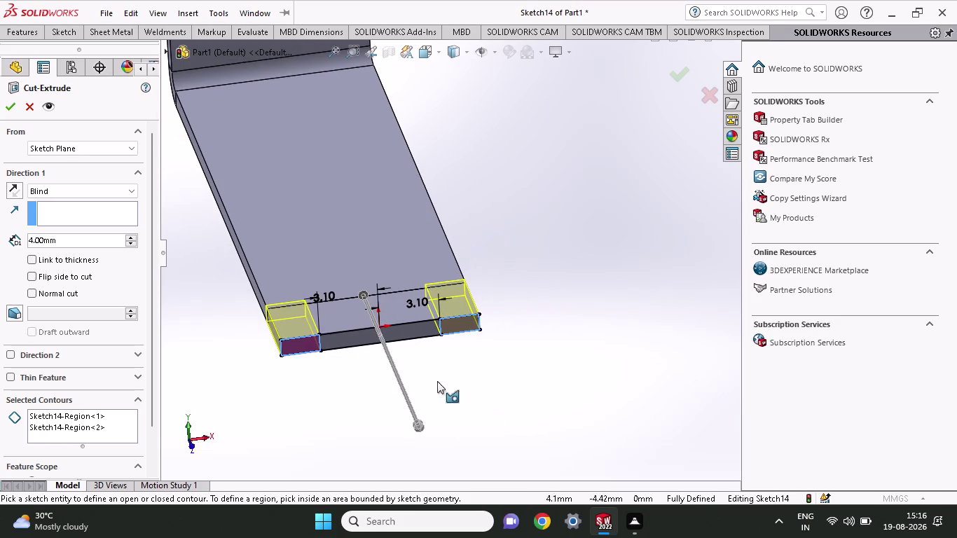
drag(70, 243, 0, 238)
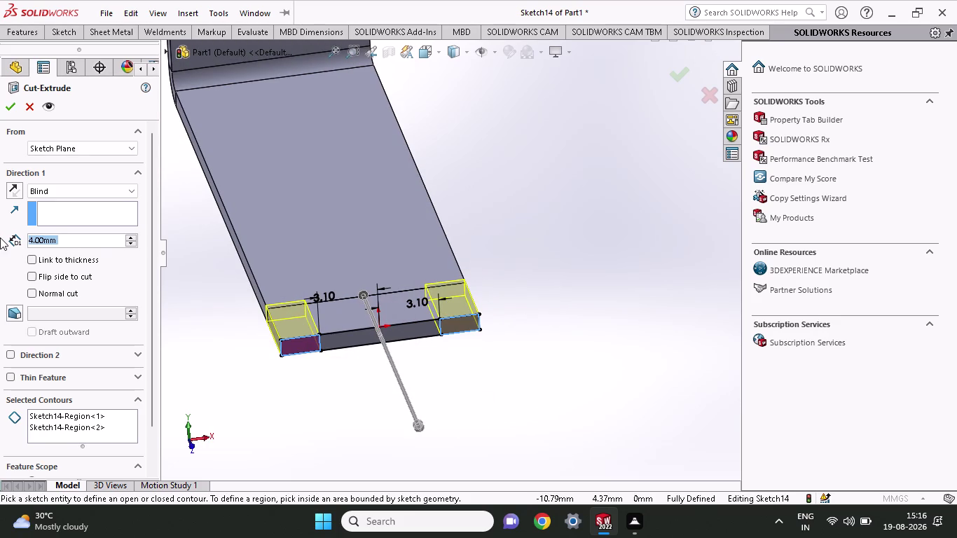
key(6)
key(BackSpace)
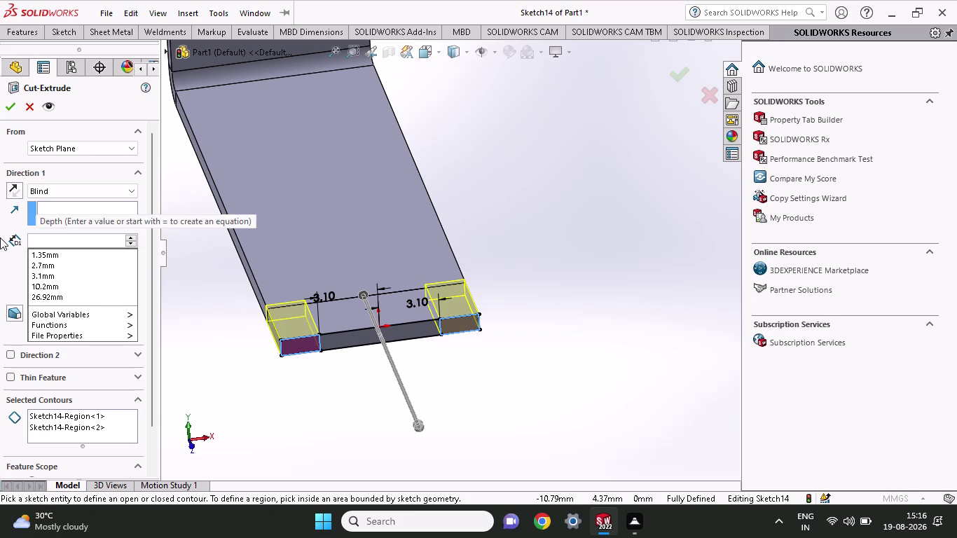
text(3.60)
key(Return)
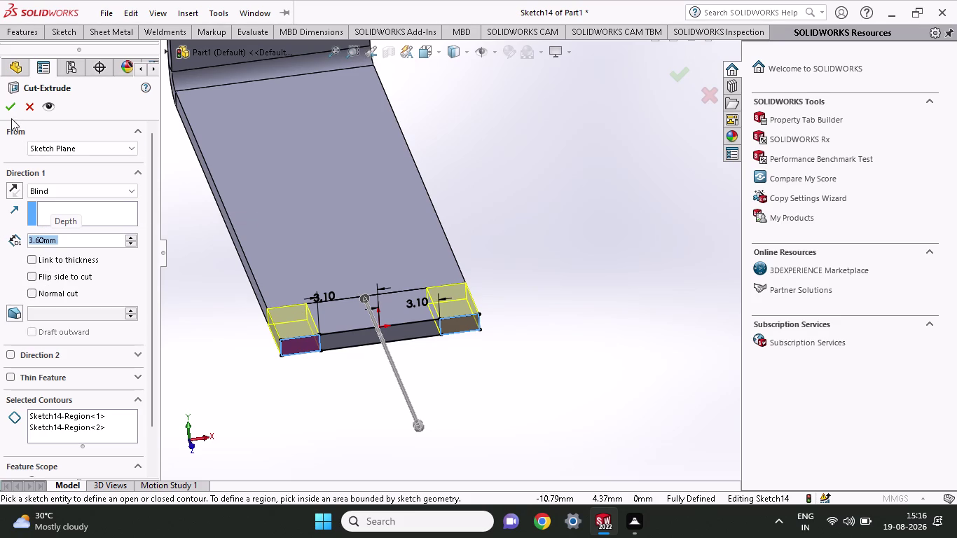
click(2, 104)
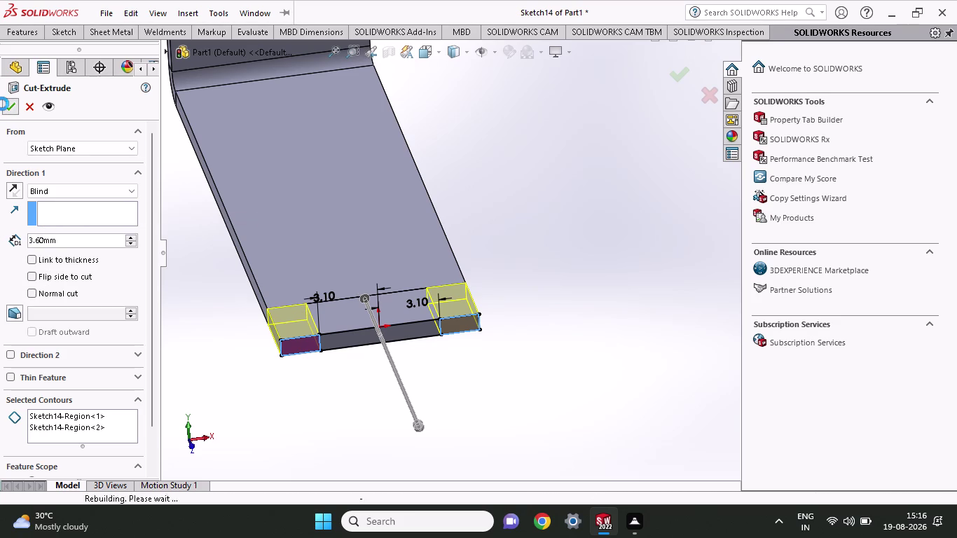
click(527, 366)
Orbit around the narrowed tab, then start Edge Flange from the Sheet Metal tools.
middle_click(532, 360)
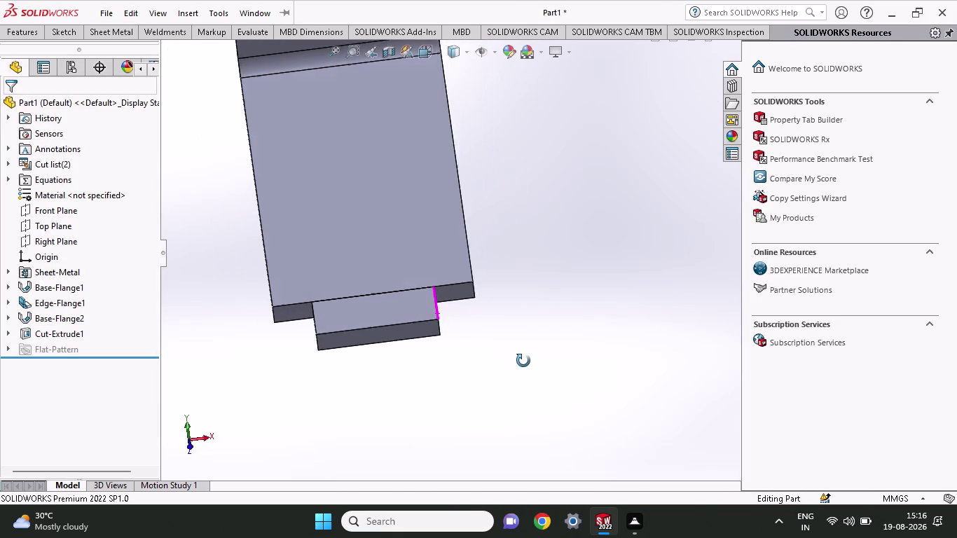
middle_drag(496, 353, 469, 344)
middle_drag(468, 344, 443, 336)
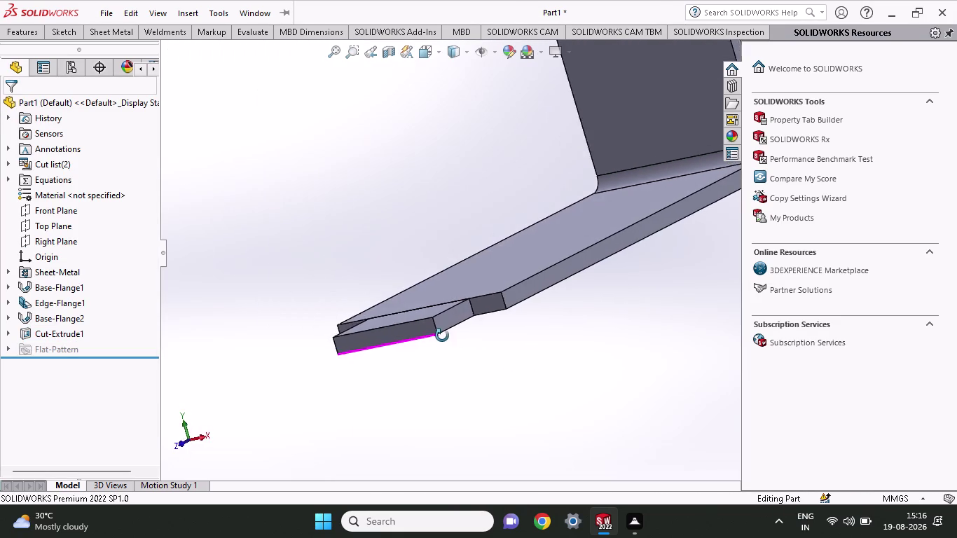
middle_drag(442, 336, 444, 352)
click(94, 36)
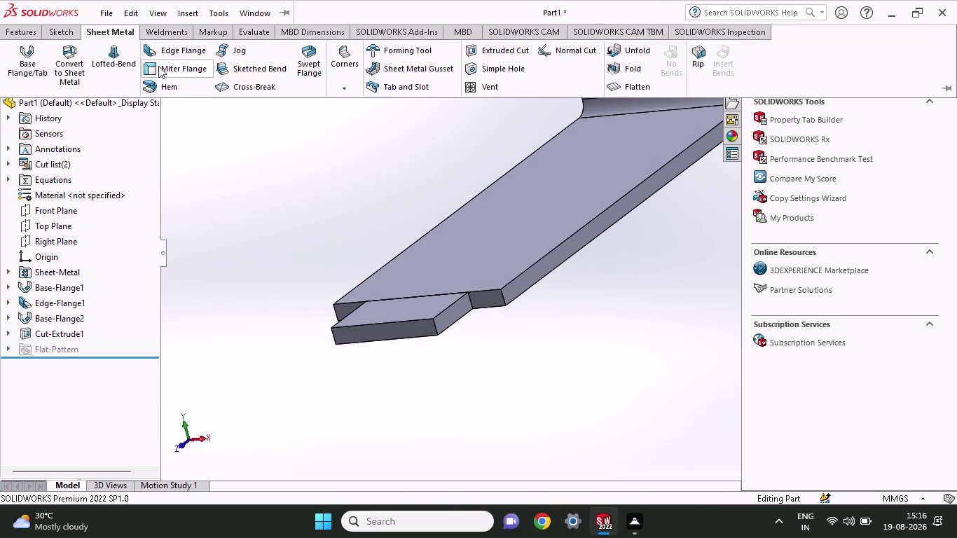
click(172, 47)
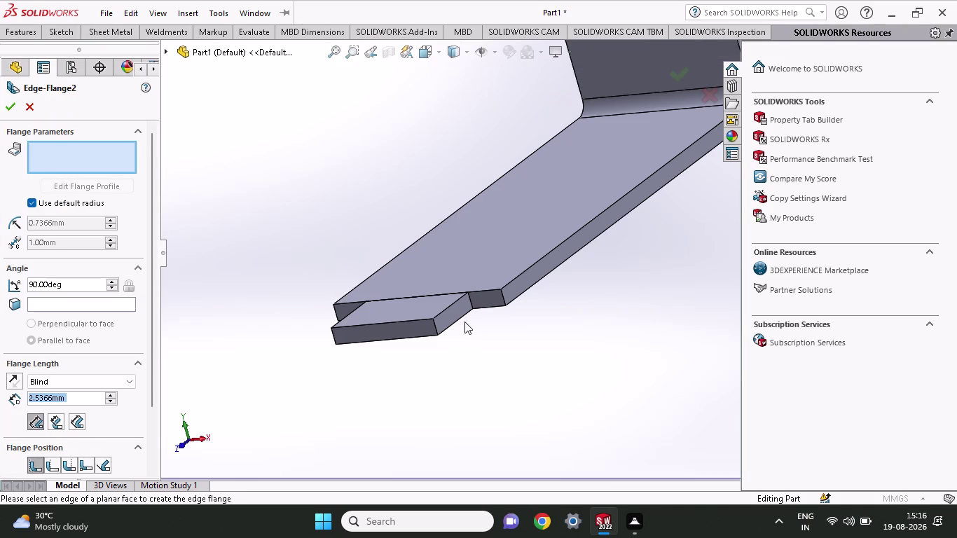
Try picking tab edges for Edge-Flange2, then cancel it without adding a flange.
click(458, 319)
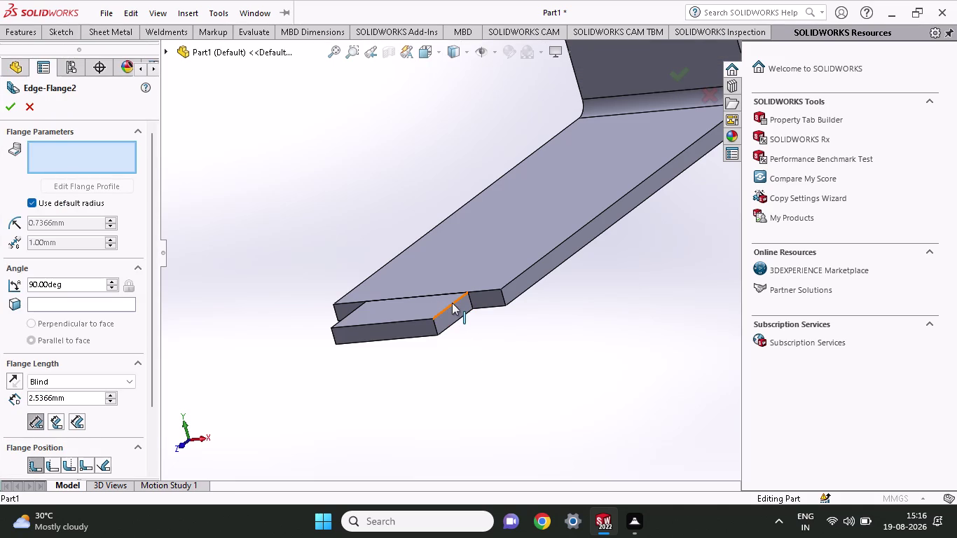
click(452, 303)
click(453, 316)
click(452, 308)
middle_drag(452, 307, 429, 328)
click(446, 322)
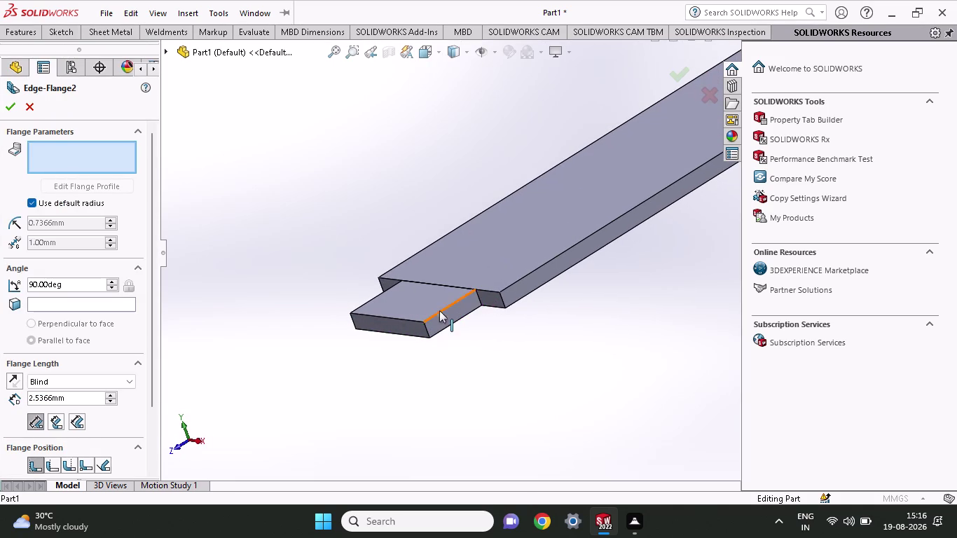
click(30, 99)
click(55, 28)
click(86, 56)
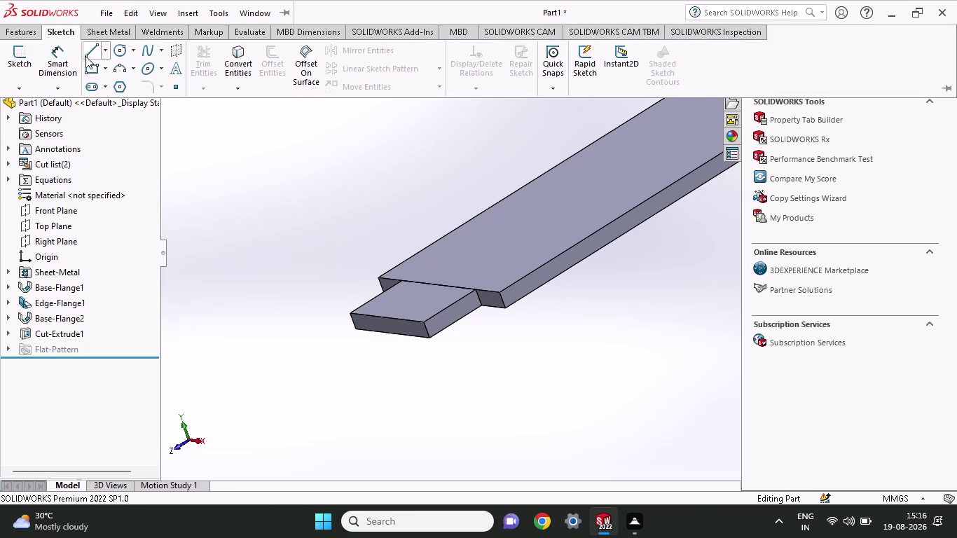
Start Sketch15 with the Line tool and zoom on the bracket's edge-on profile.
click(448, 322)
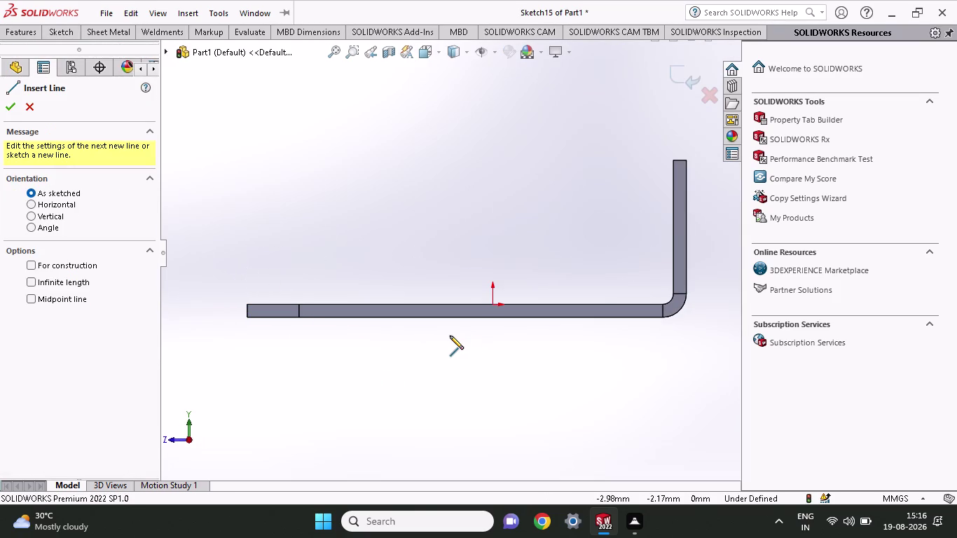
scroll(down, 3)
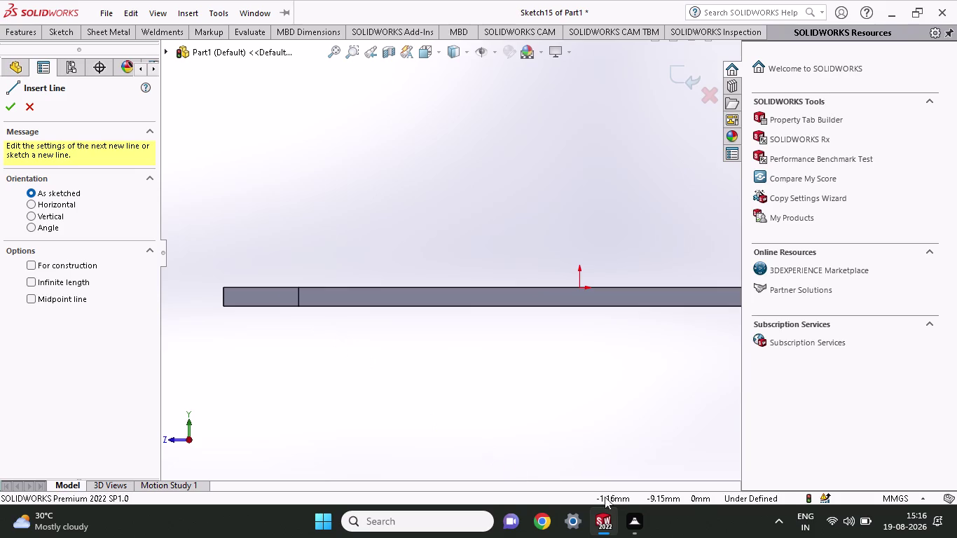